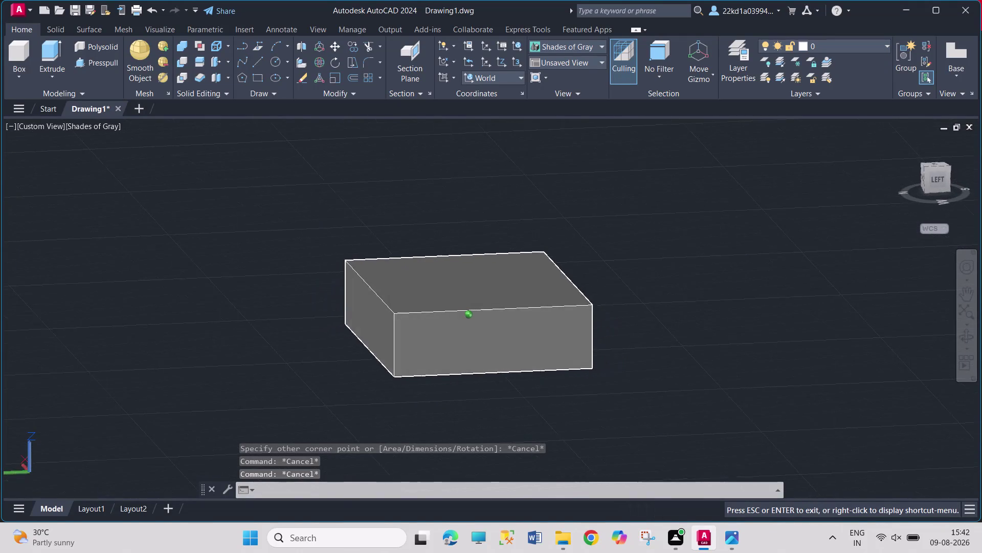
Draw a trial rectangle on the box top, then undo it.
scroll(up, 3)
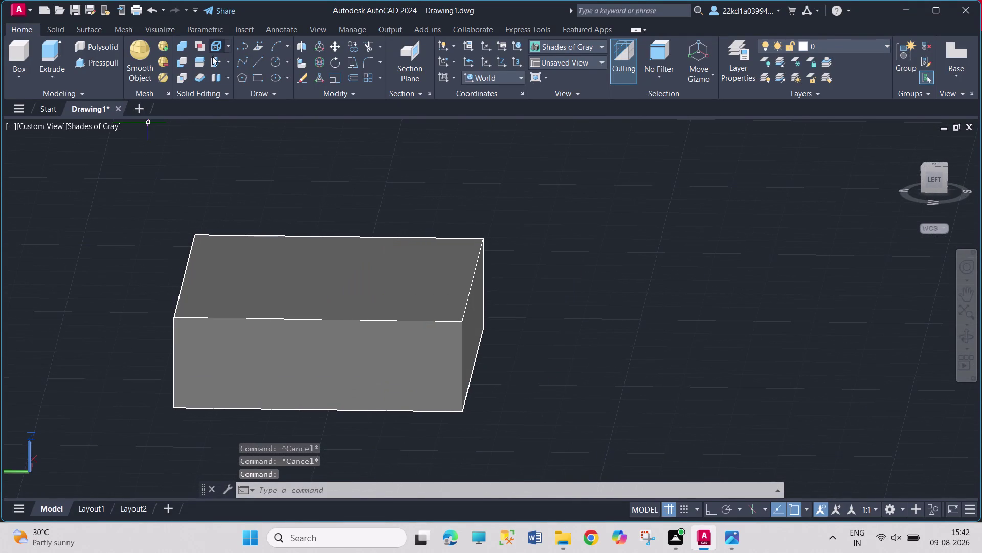
click(260, 80)
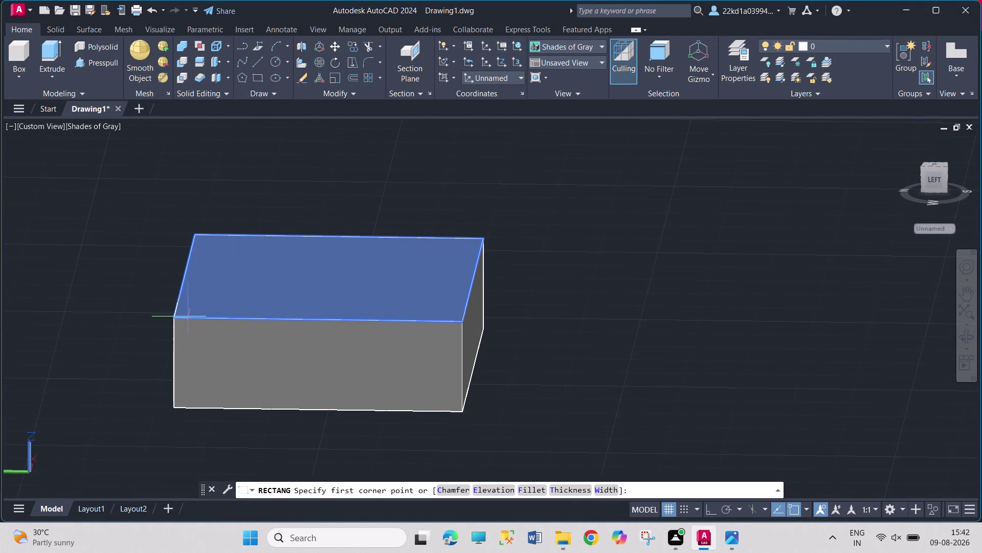
click(172, 317)
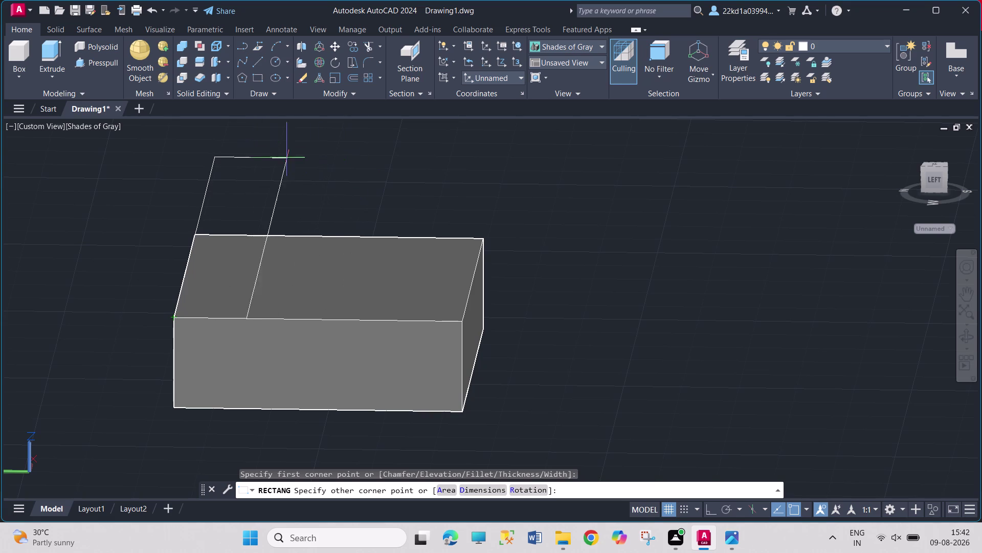
middle_click(337, 226)
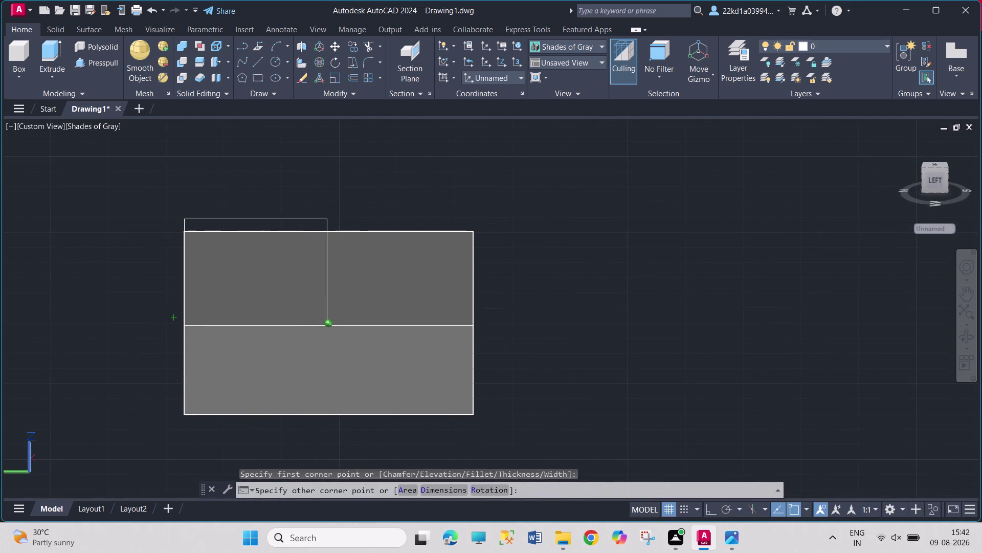
click(270, 147)
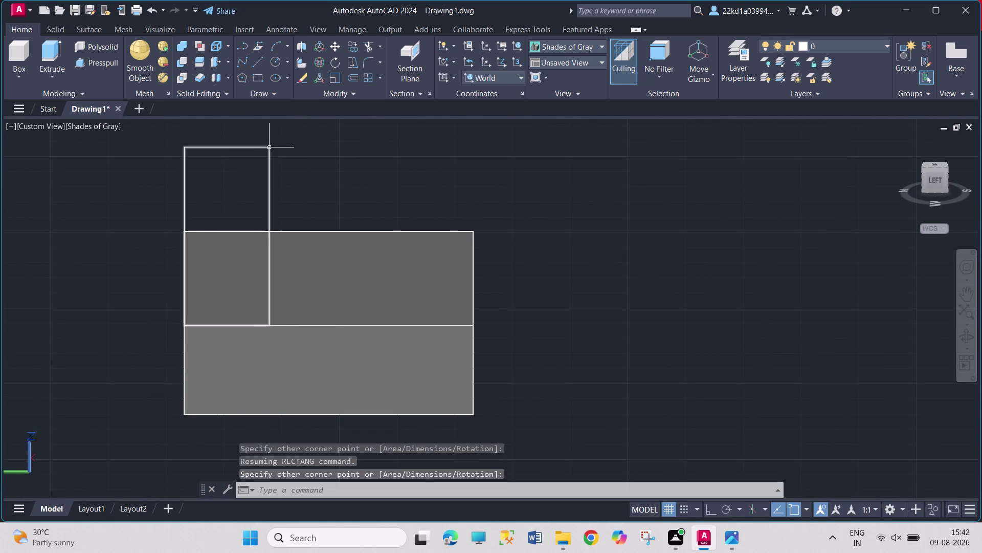
click(269, 163)
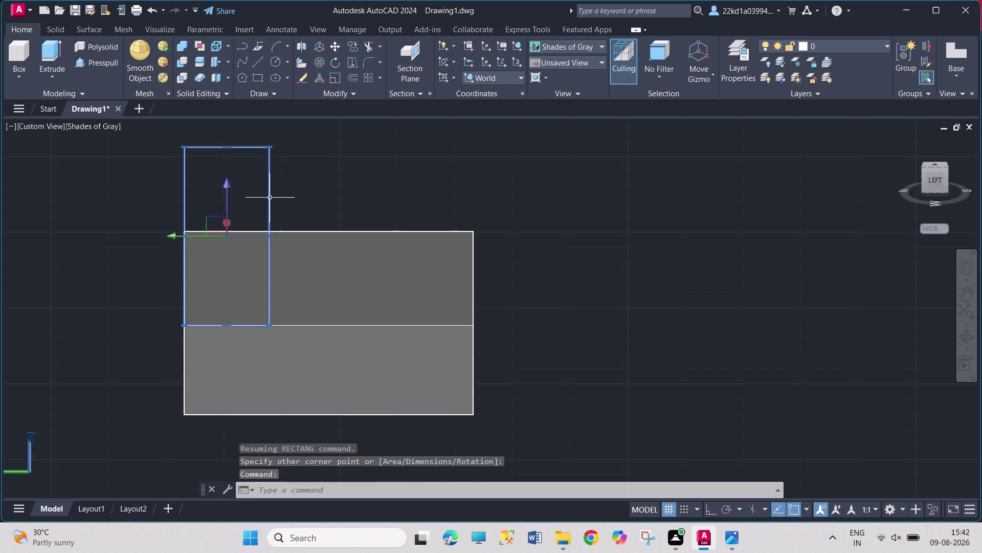
key(Escape)
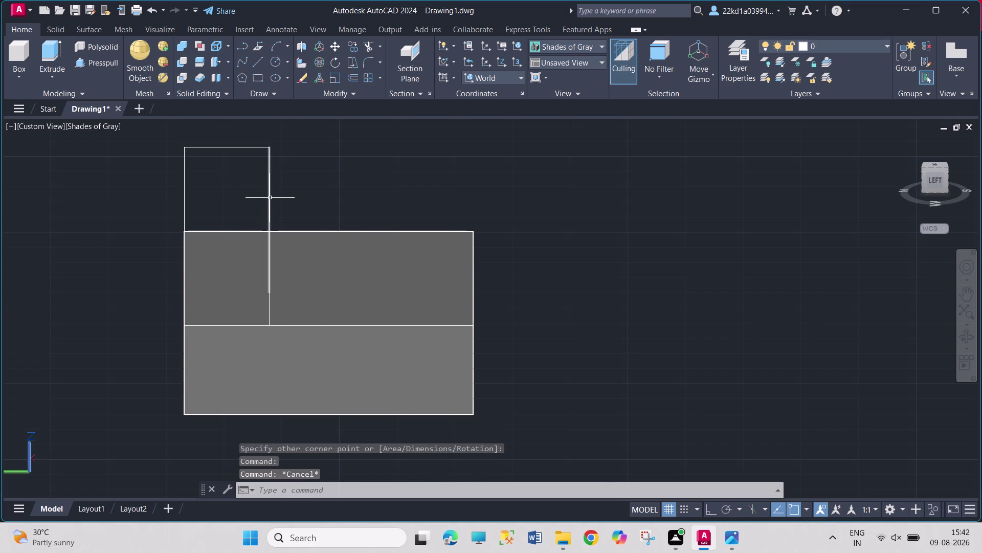
key(ctrl+z)
Orbit the box to show its front corner and check the Projection 7 reference.
middle_drag(145, 262, 149, 263)
middle_drag(213, 299, 278, 293)
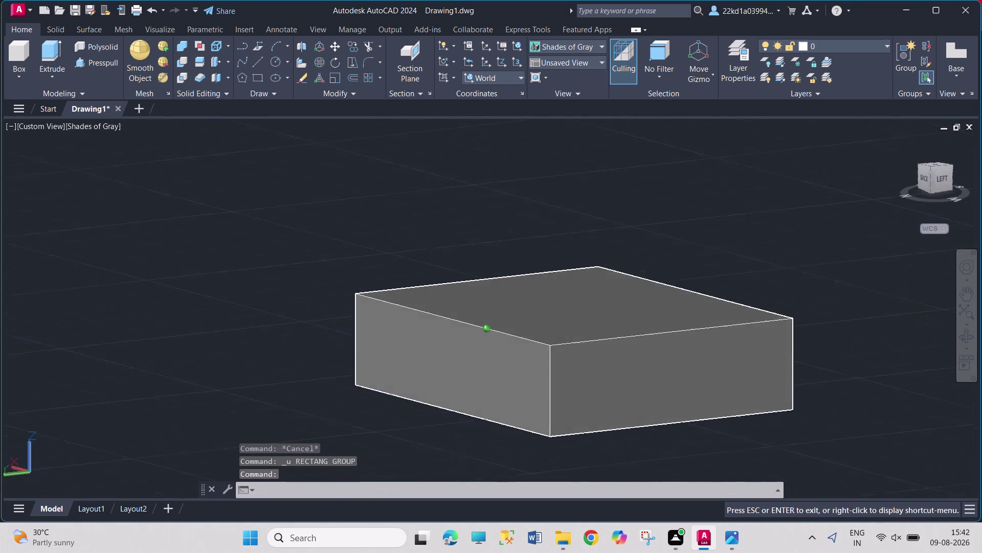
middle_drag(278, 294, 287, 291)
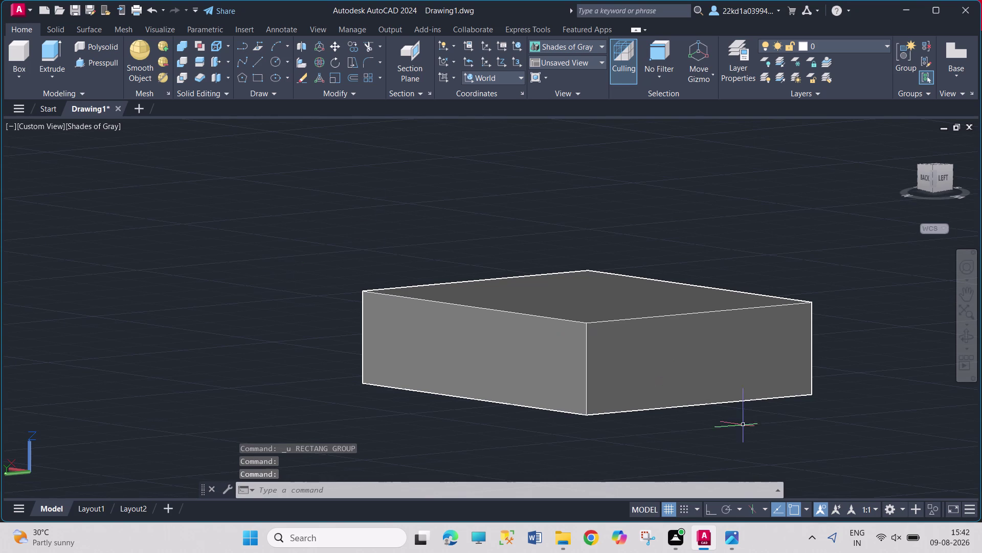
click(729, 530)
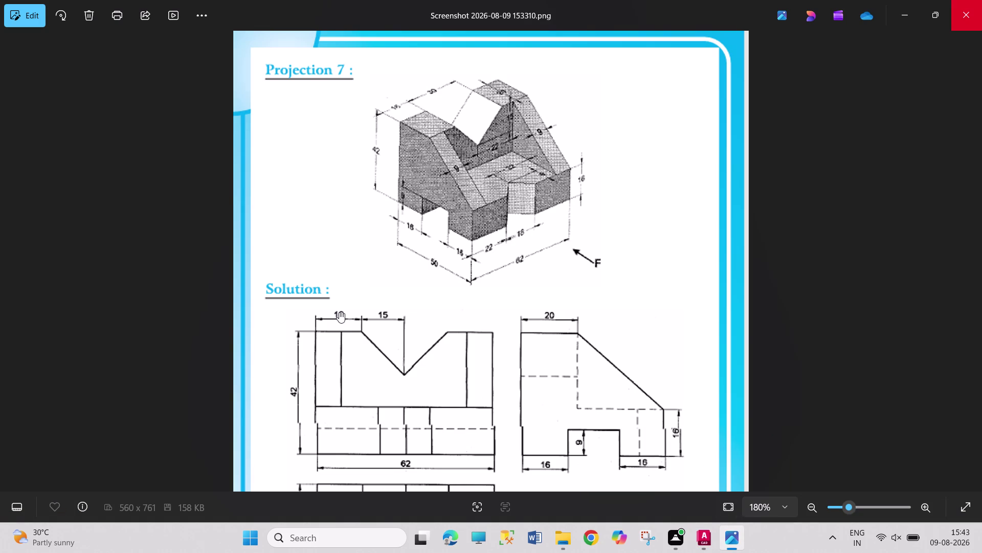
click(701, 543)
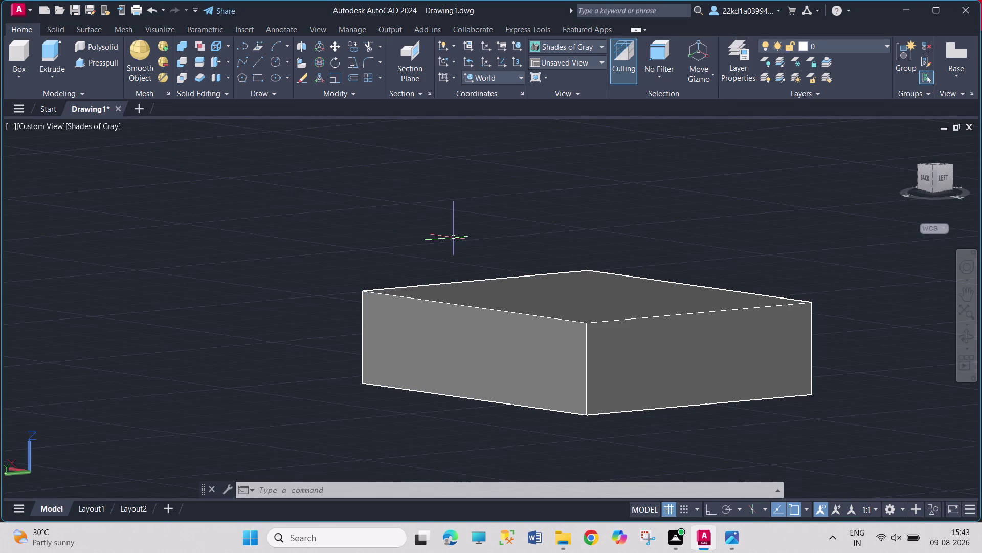
middle_drag(455, 239, 451, 255)
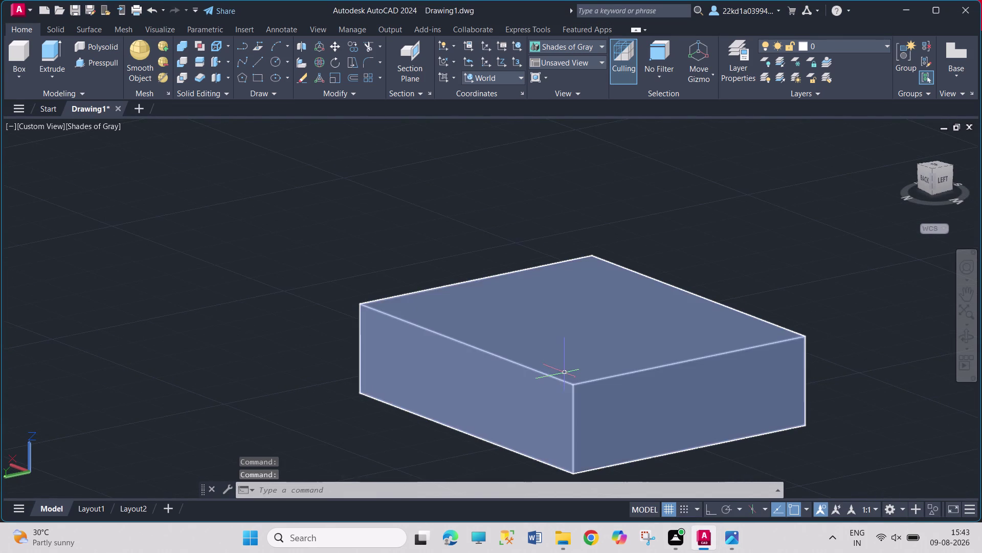
scroll(up, 3)
scroll(down, 3)
scroll(up, 3)
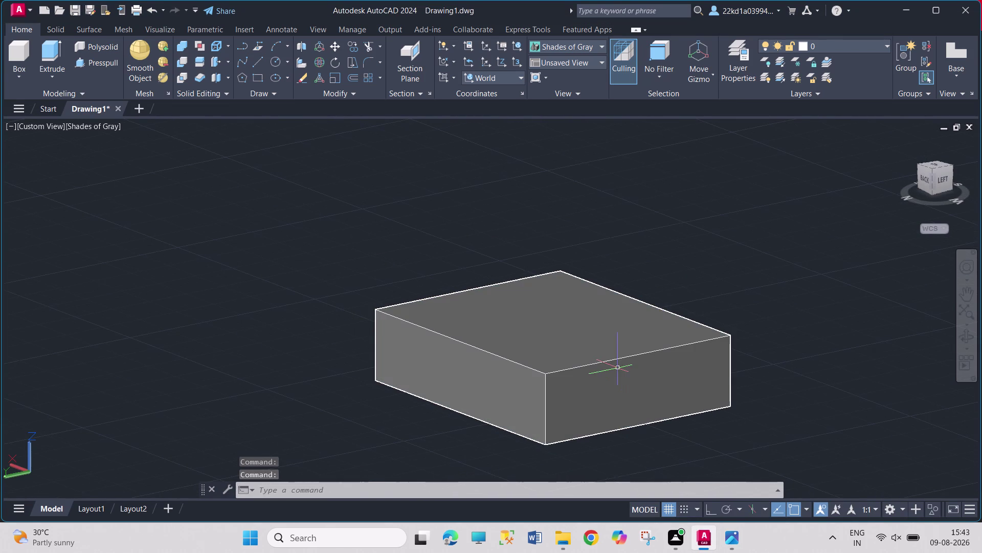
Start a line at the box's front corner with Ortho on, then cancel it.
click(256, 63)
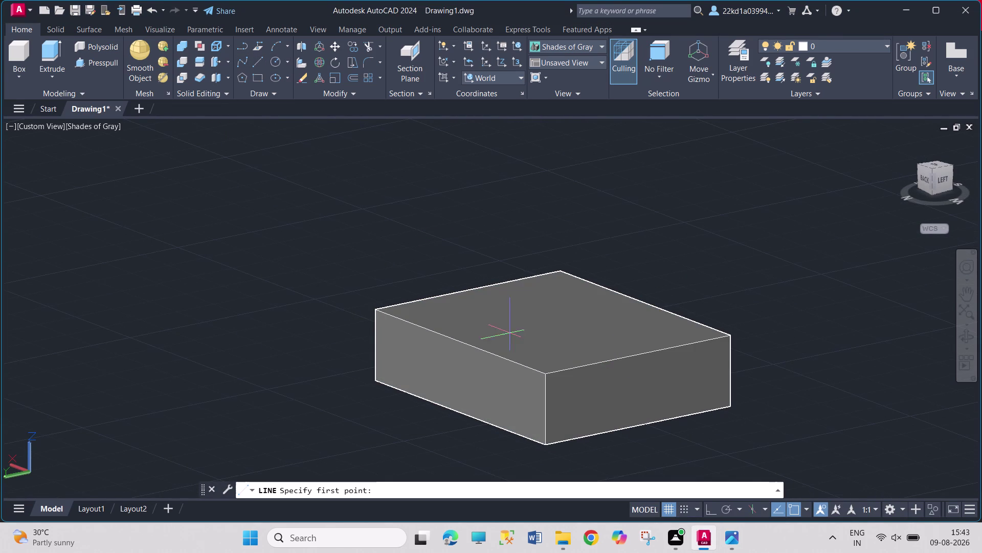
click(545, 377)
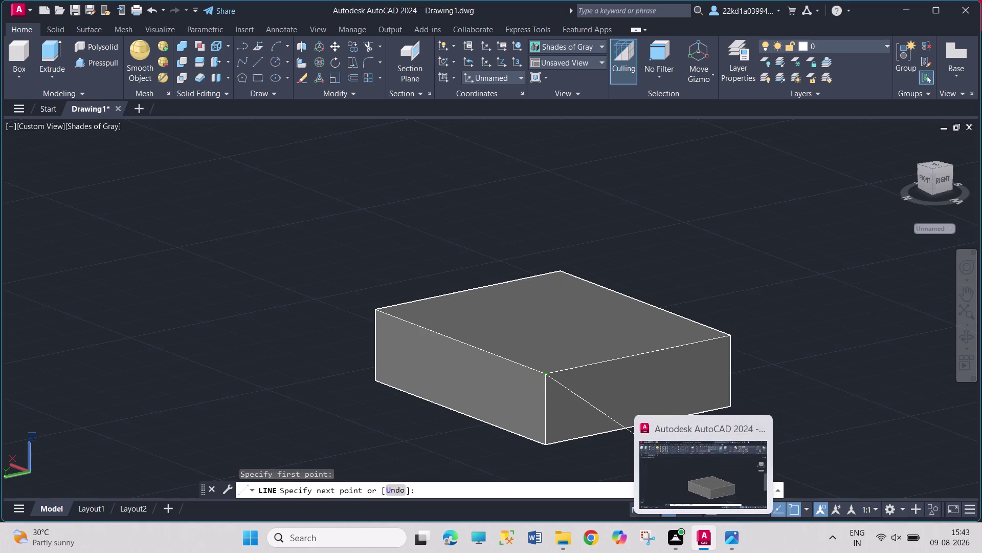
click(711, 510)
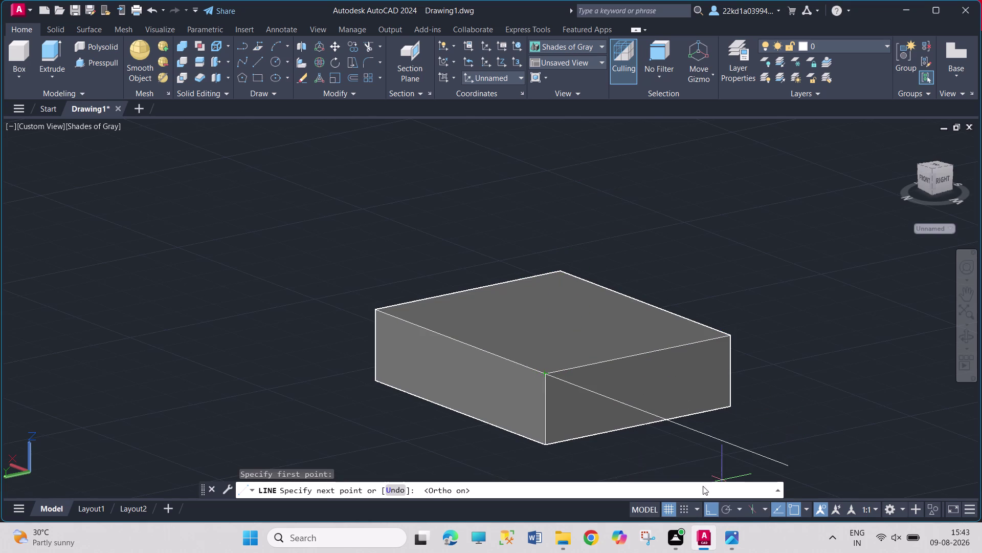
key(Escape)
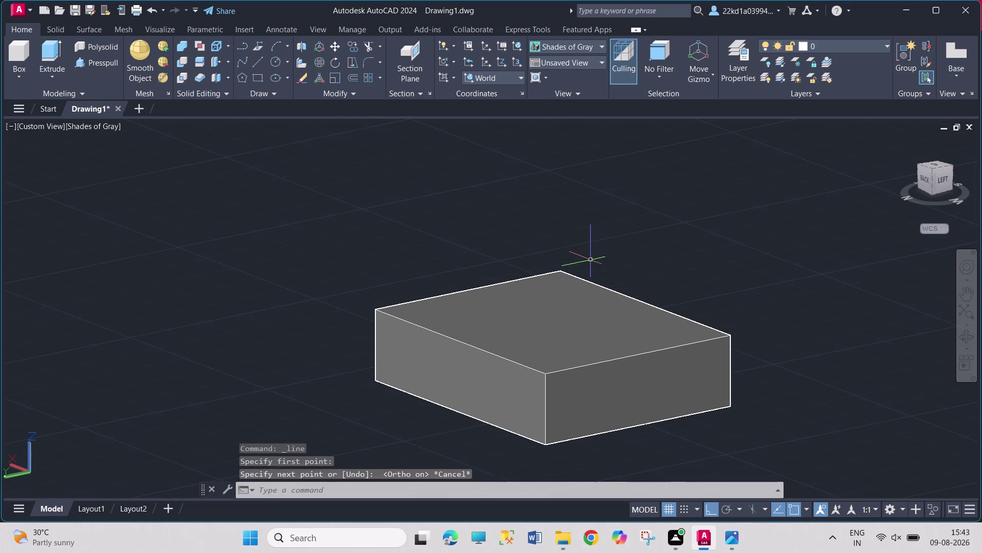
Draw the 42 up, 62 across, 42 down, 62 back outline from the front top corner.
click(251, 66)
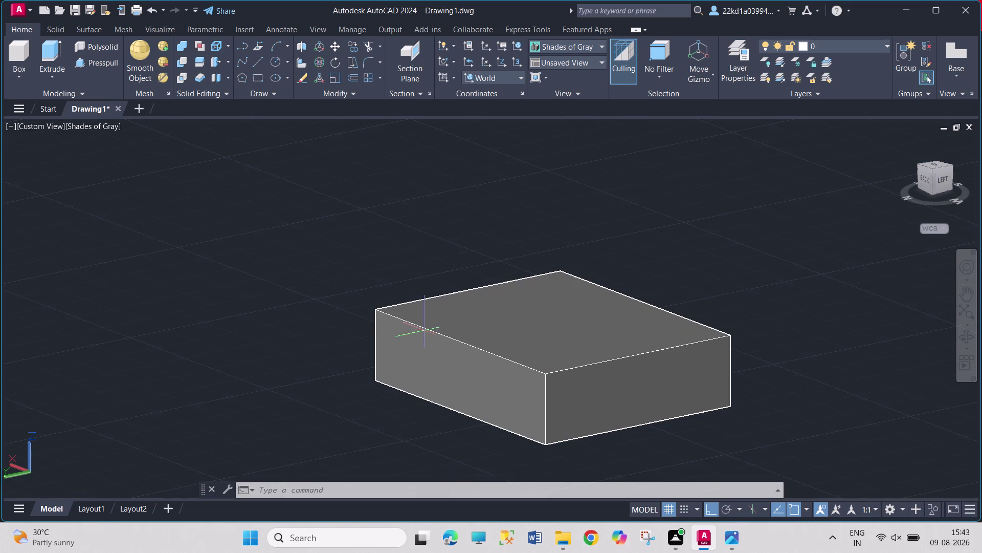
click(545, 443)
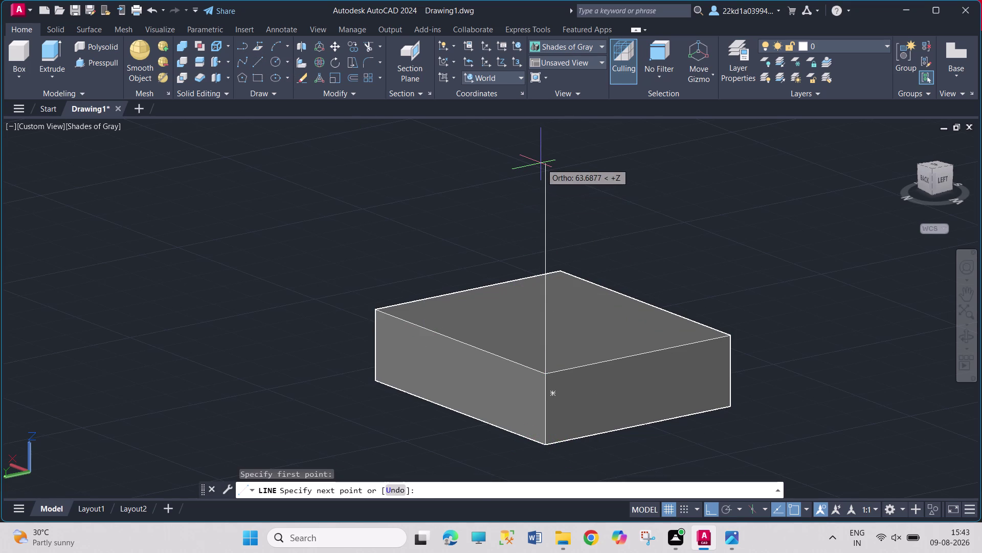
text(42)
key(Return)
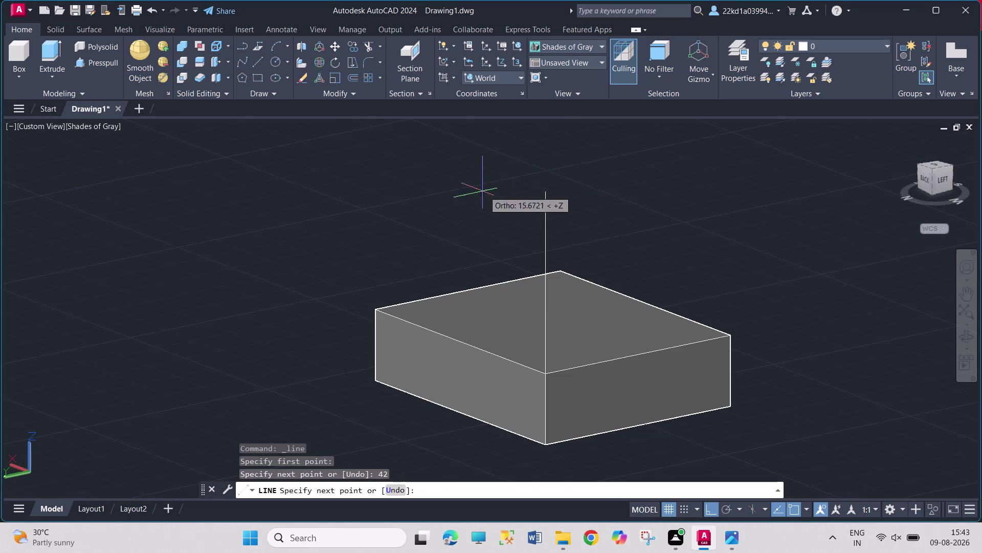
text(62)
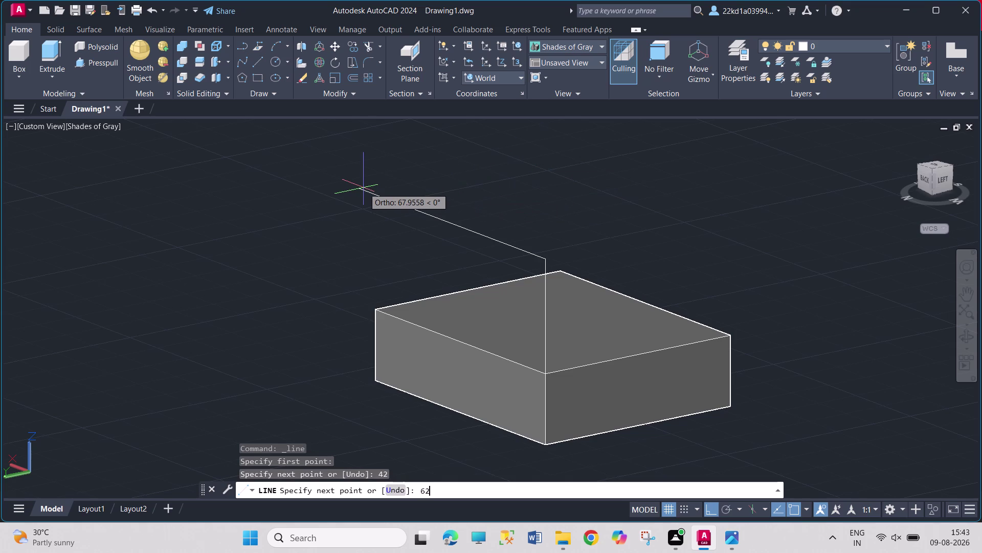
key(Return)
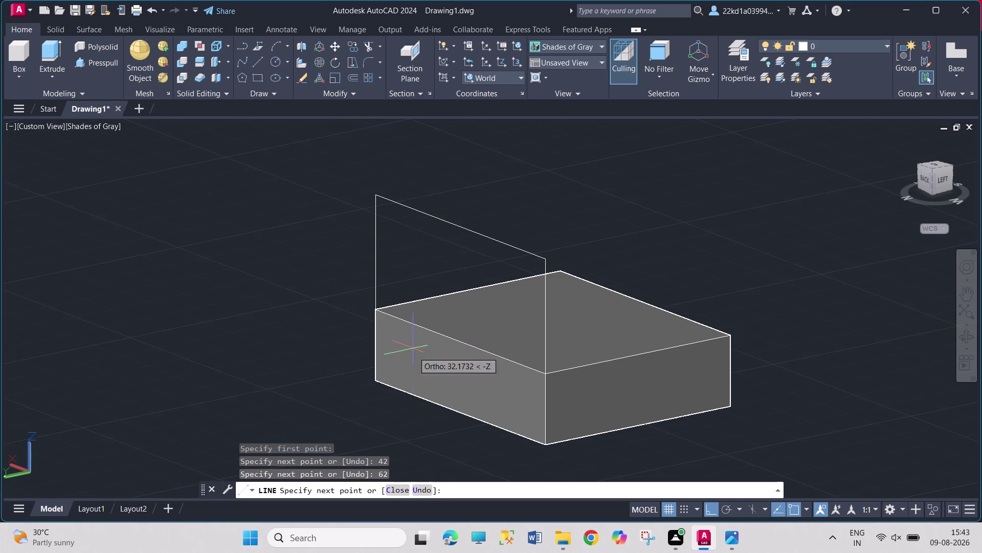
text(4)
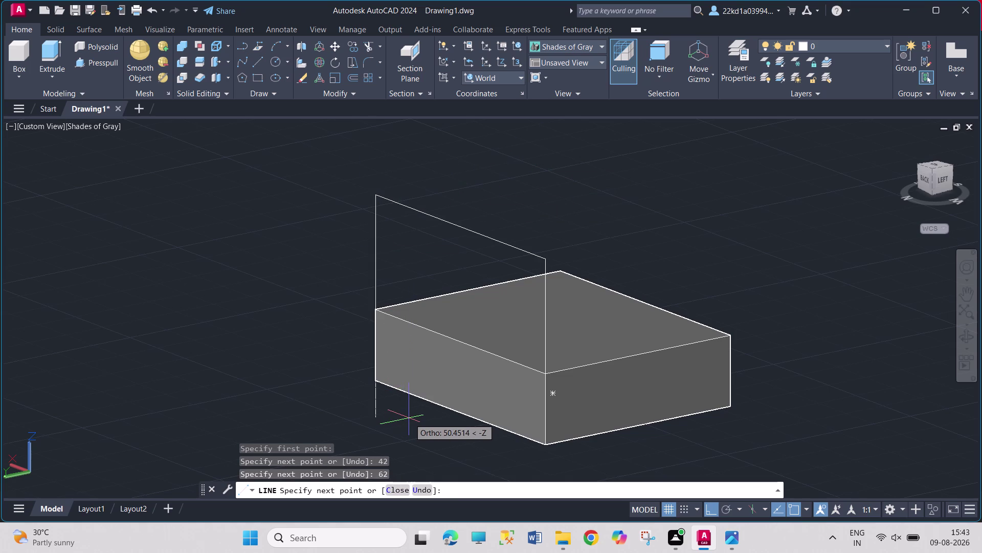
text(2)
key(Return)
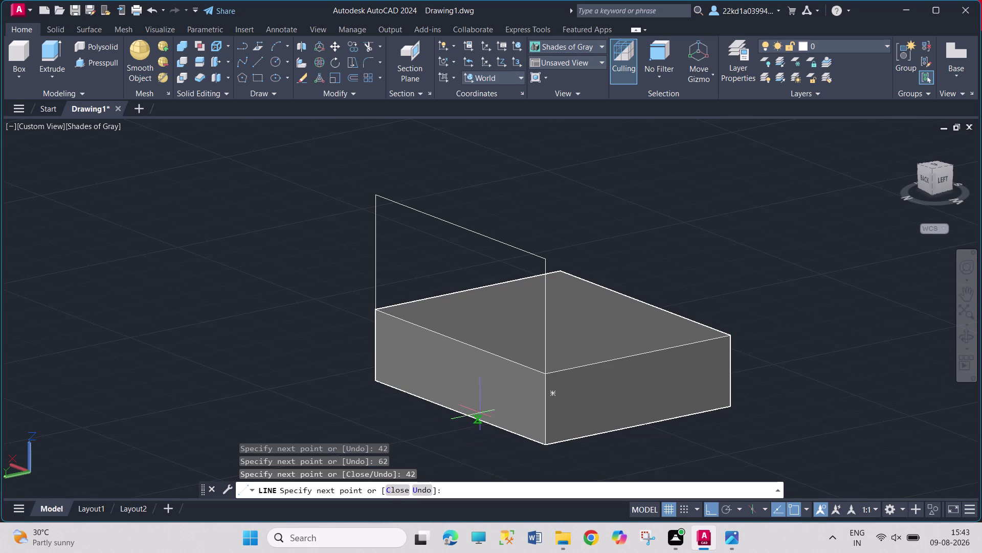
text(6)
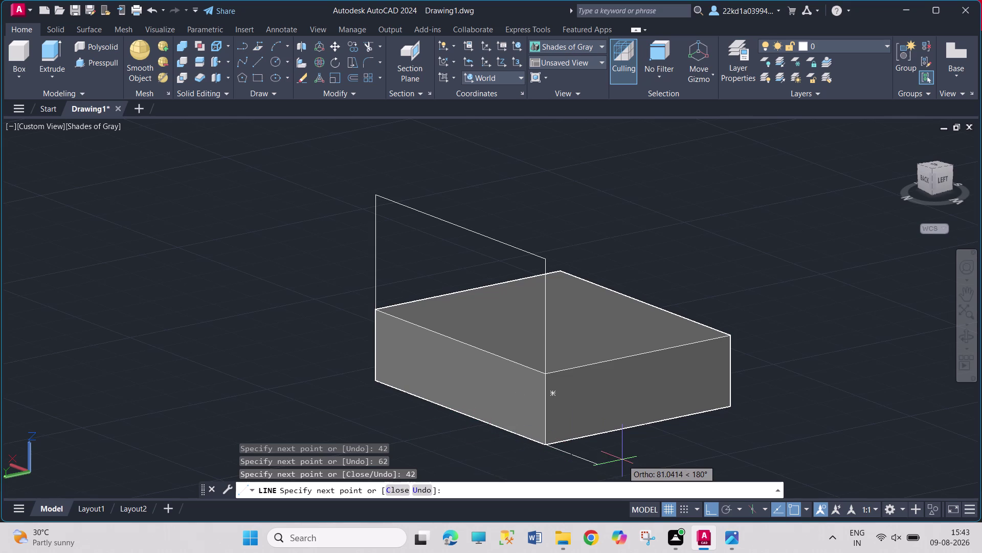
text(2)
key(Return)
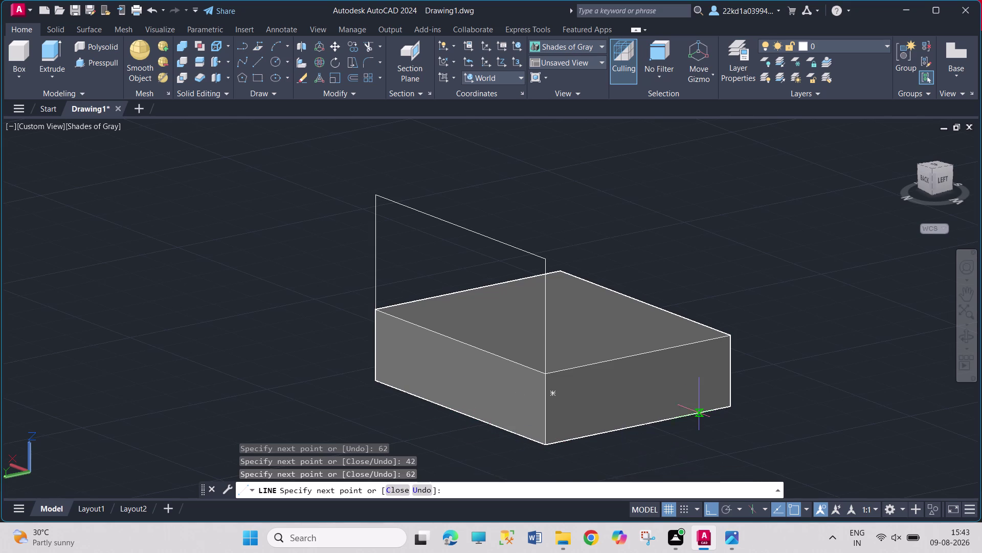
key(Escape)
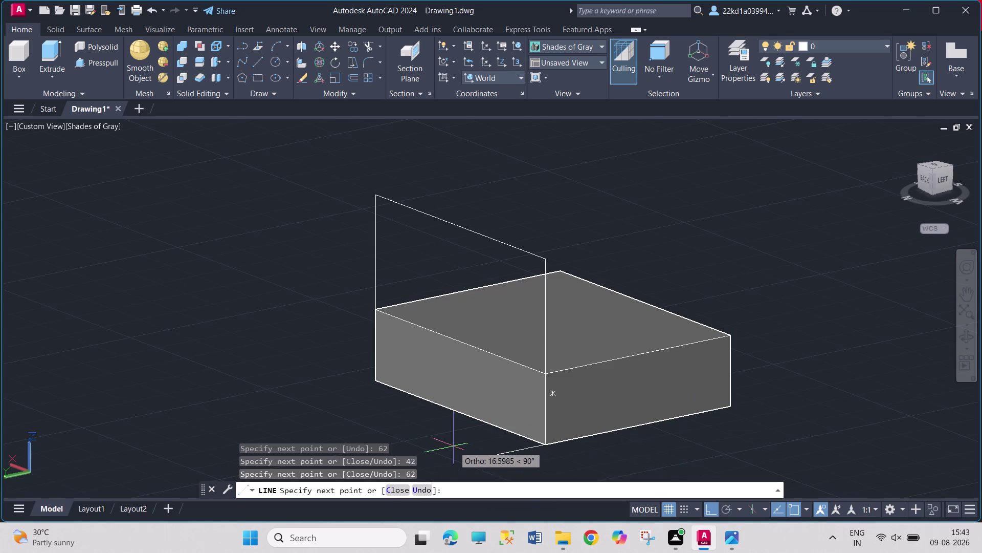
click(456, 223)
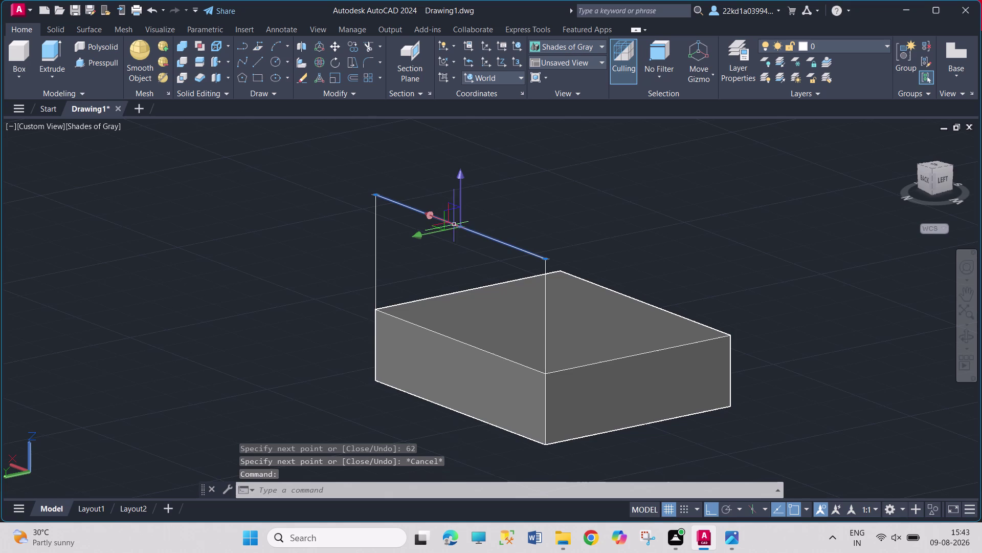
Select the top, side and bottom outline lines, using selection cycling for the bottom line.
click(373, 250)
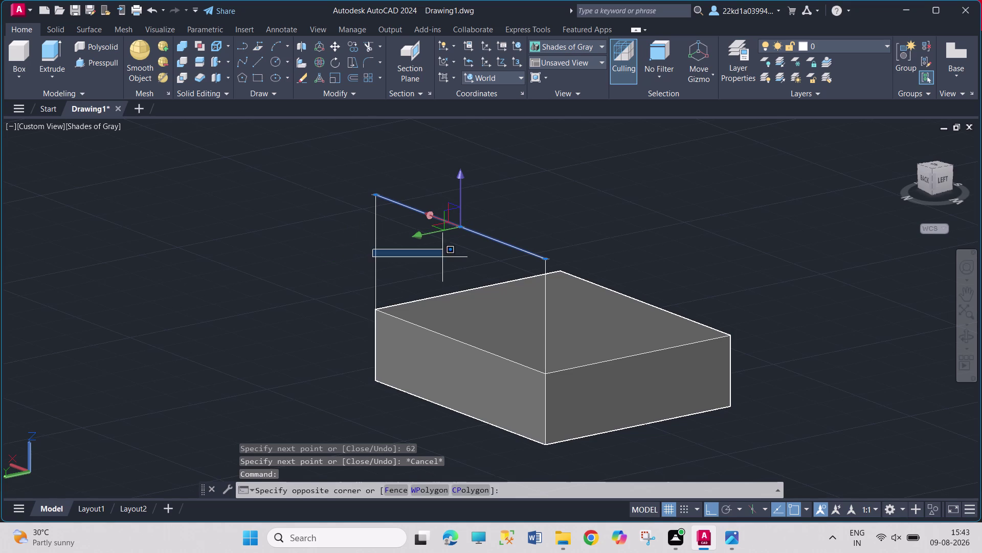
click(363, 255)
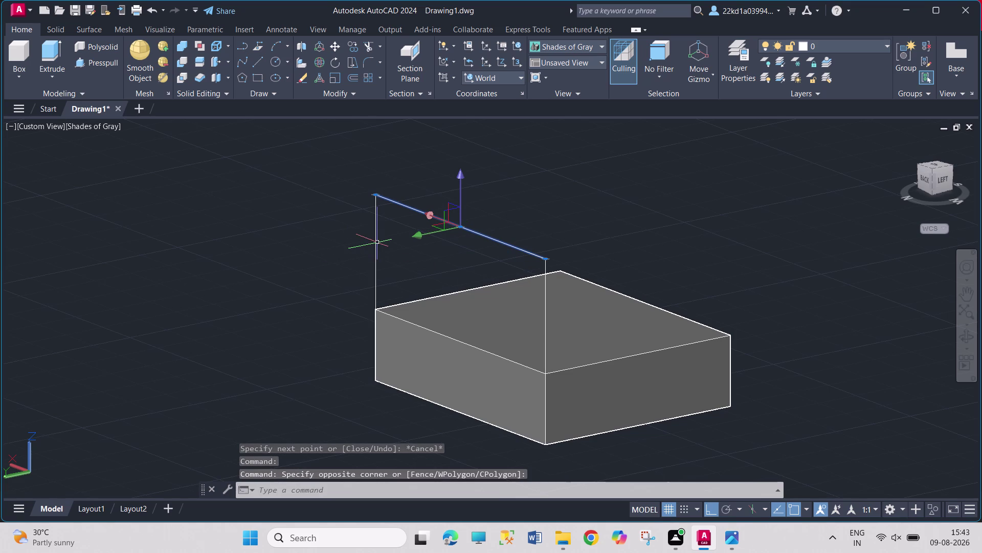
click(375, 243)
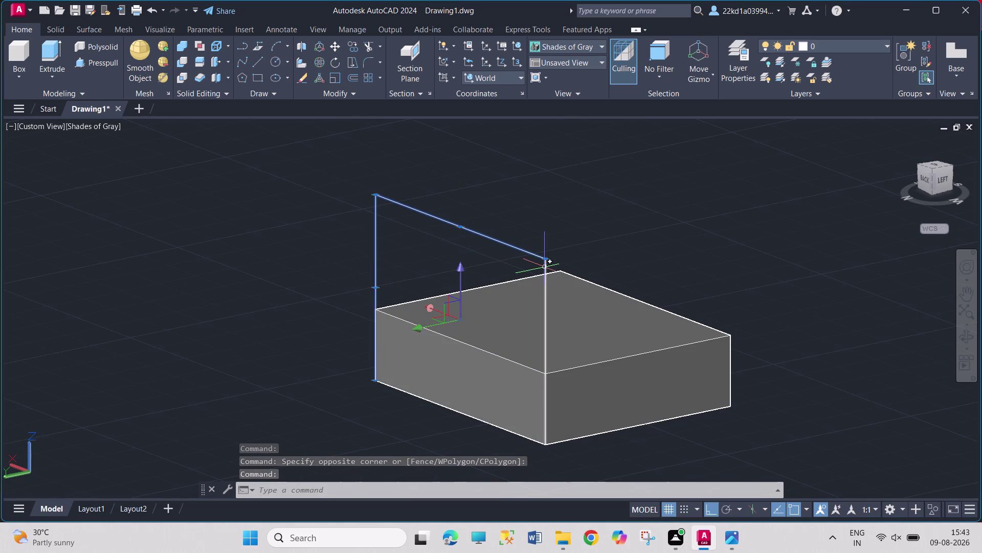
click(546, 267)
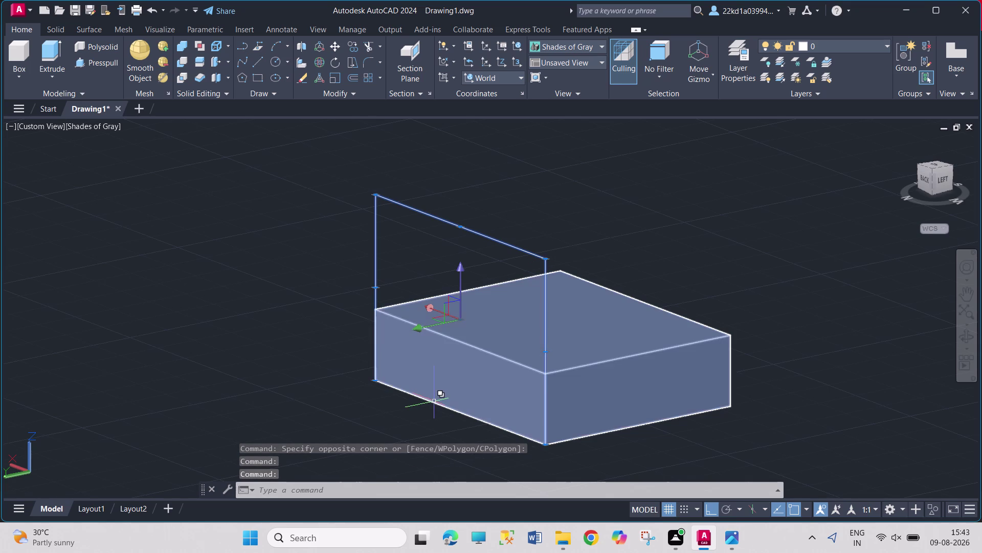
click(434, 408)
click(438, 407)
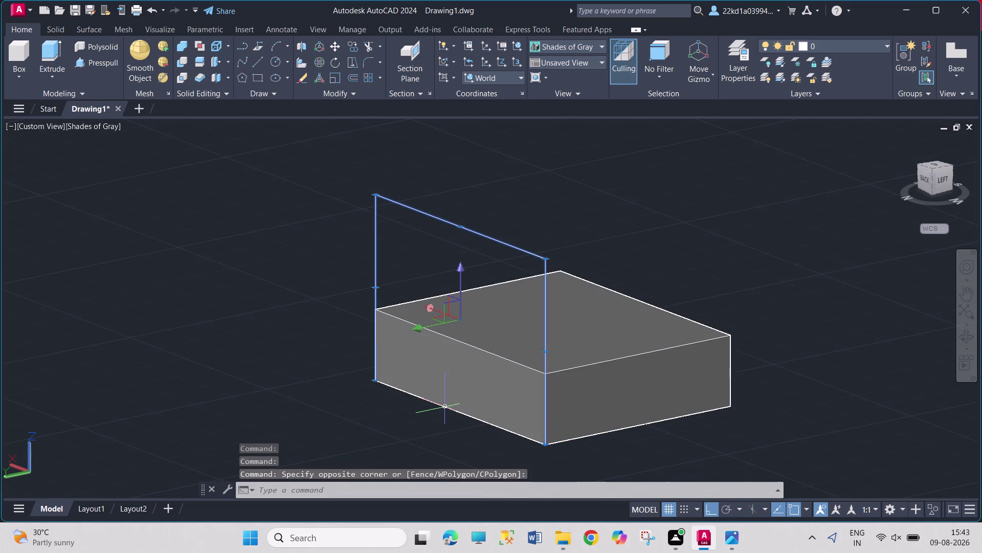
click(445, 407)
click(512, 481)
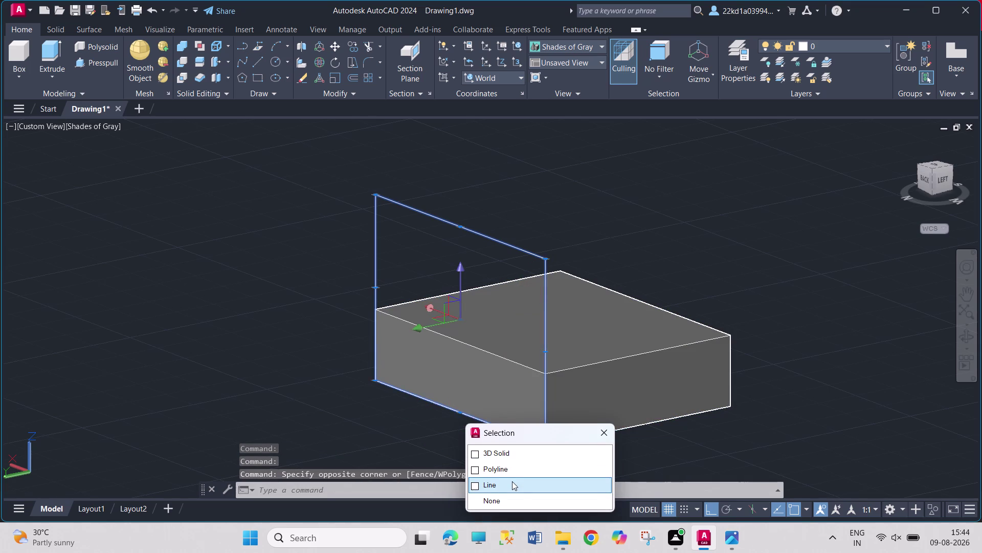
click(516, 483)
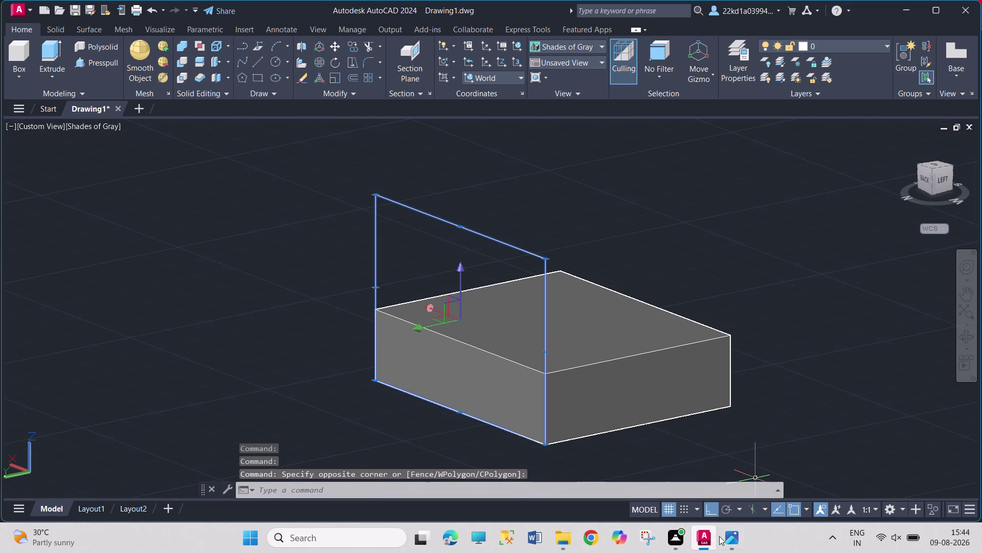
click(733, 535)
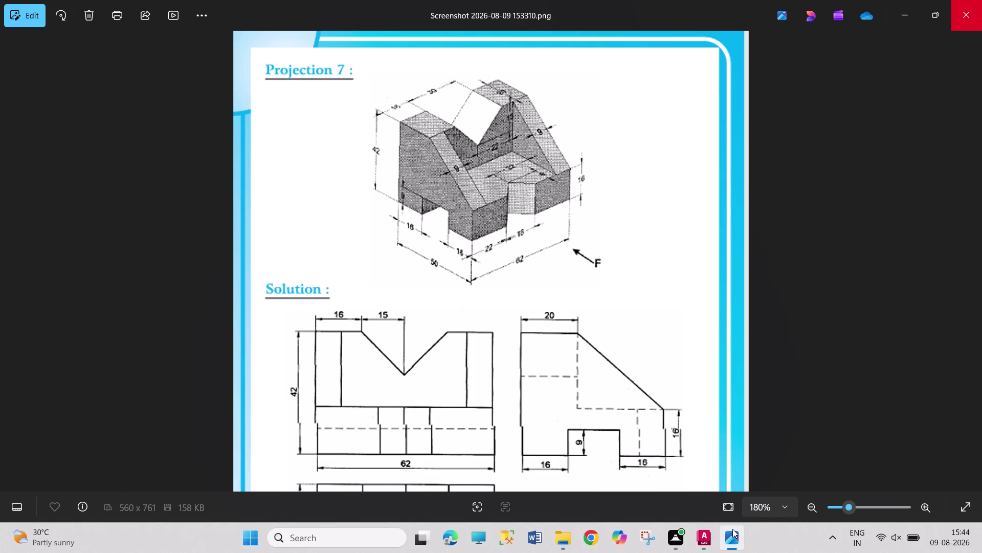
Pan the Projection 7 reference up and down, then return to AutoCAD.
drag(523, 356, 527, 340)
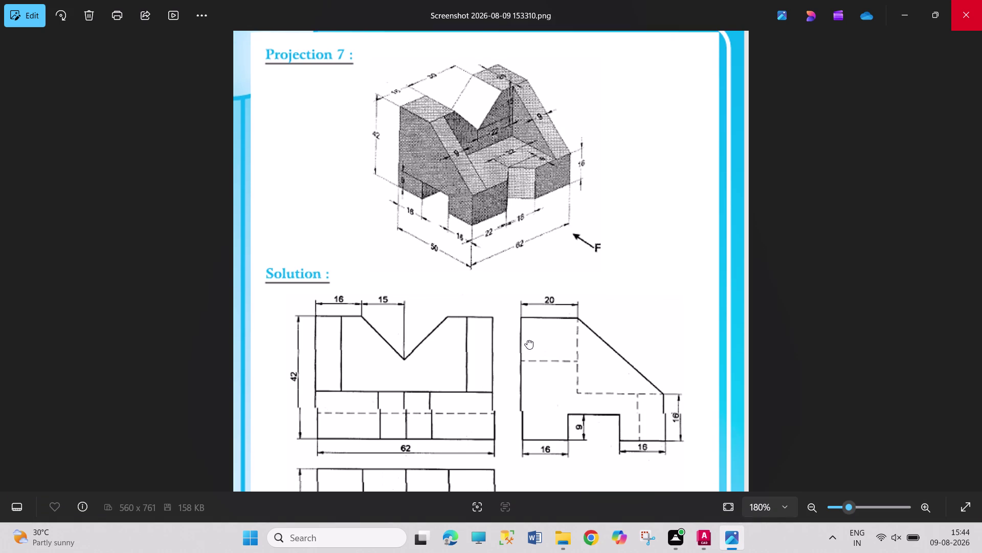
drag(527, 340, 529, 362)
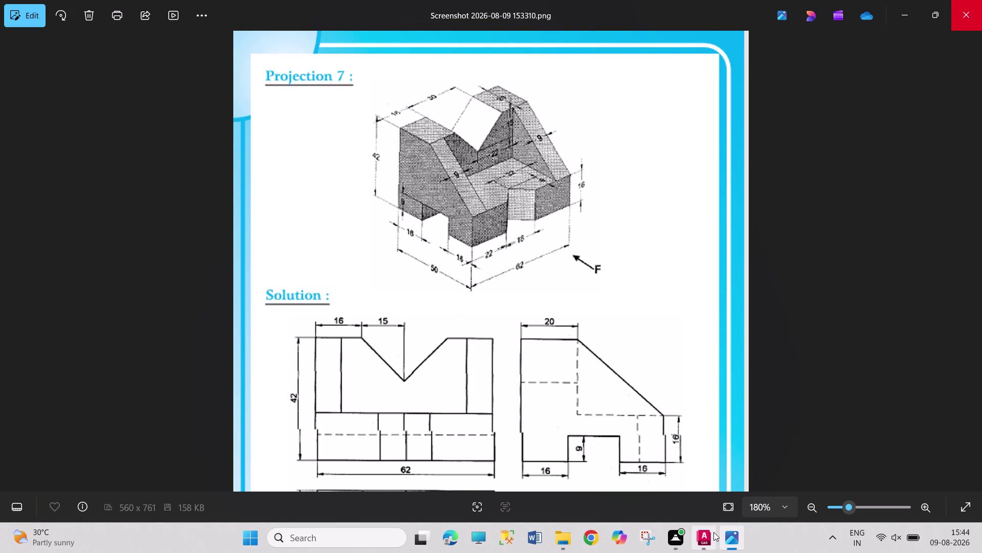
click(712, 530)
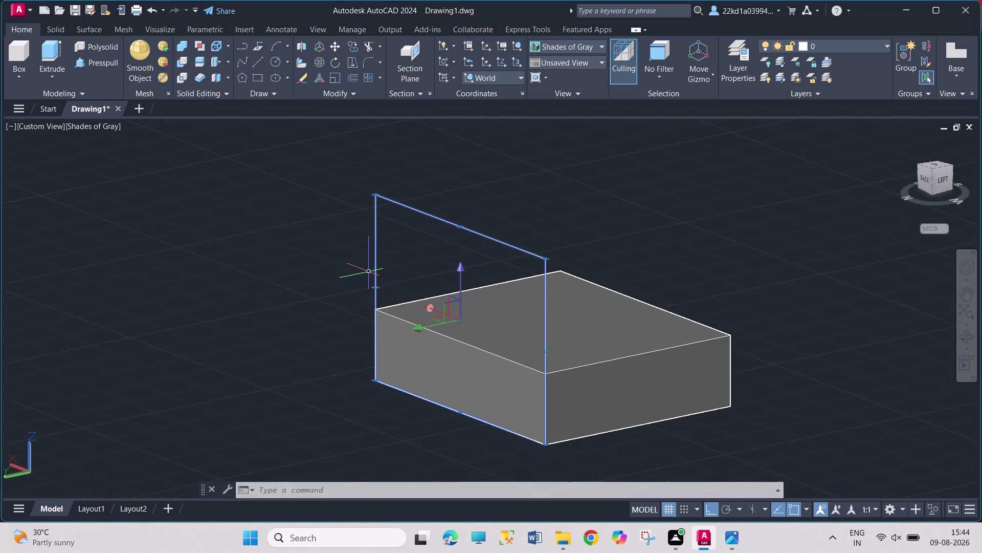
Join the selected outline lines with JOIN, then start Presspull.
text(JOI)
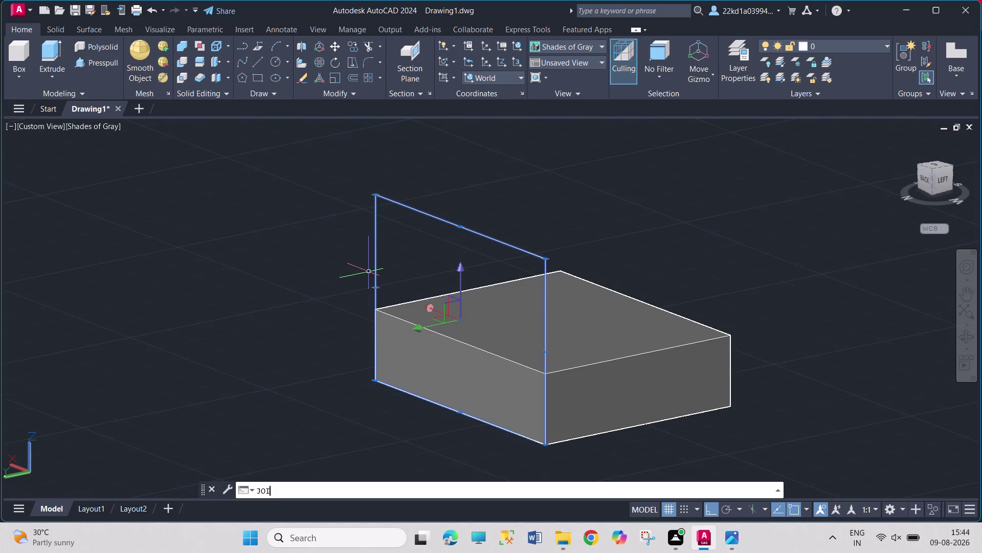
key(n)
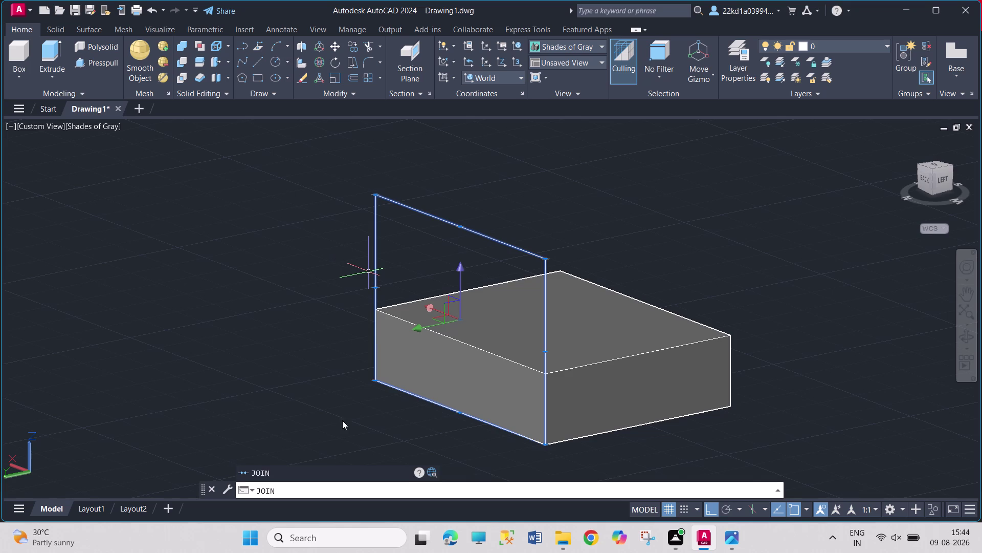
click(319, 473)
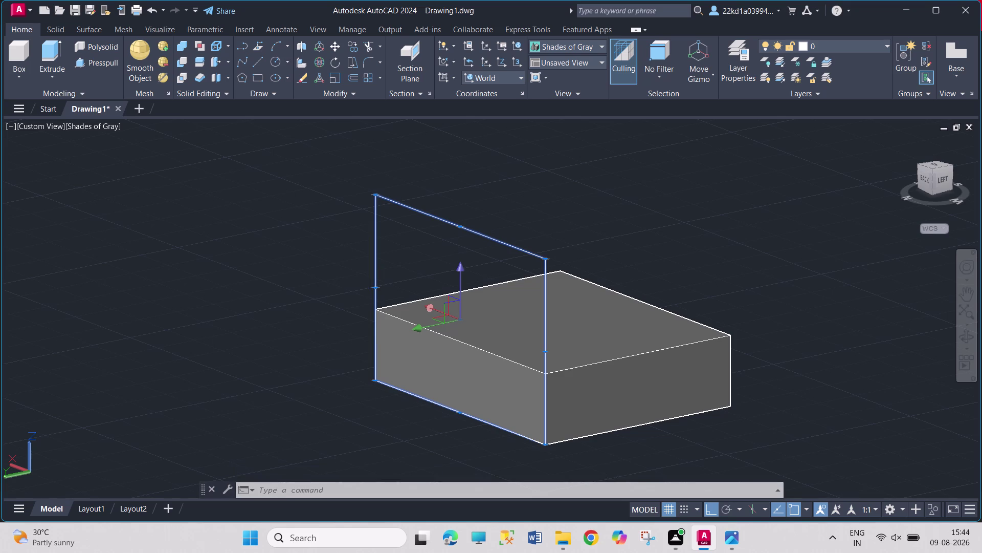
click(98, 63)
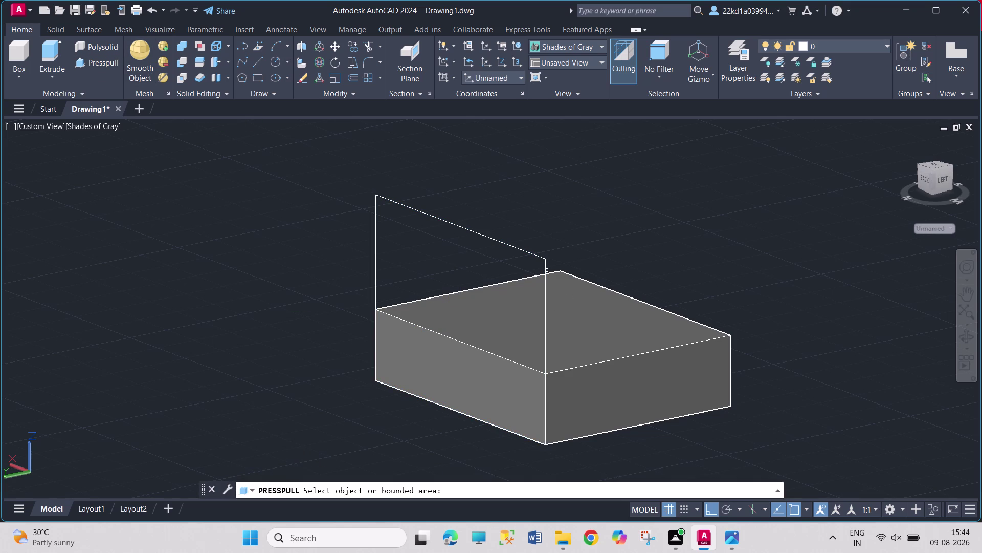
Press-pull the outline 20 units, then orbit to the other side and restart Presspull.
drag(544, 270, 549, 271)
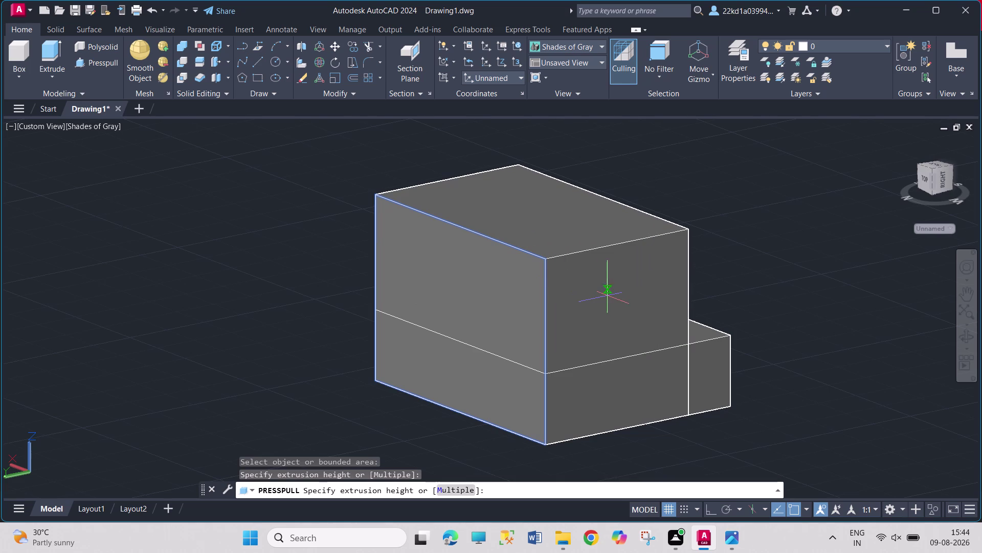
text(20)
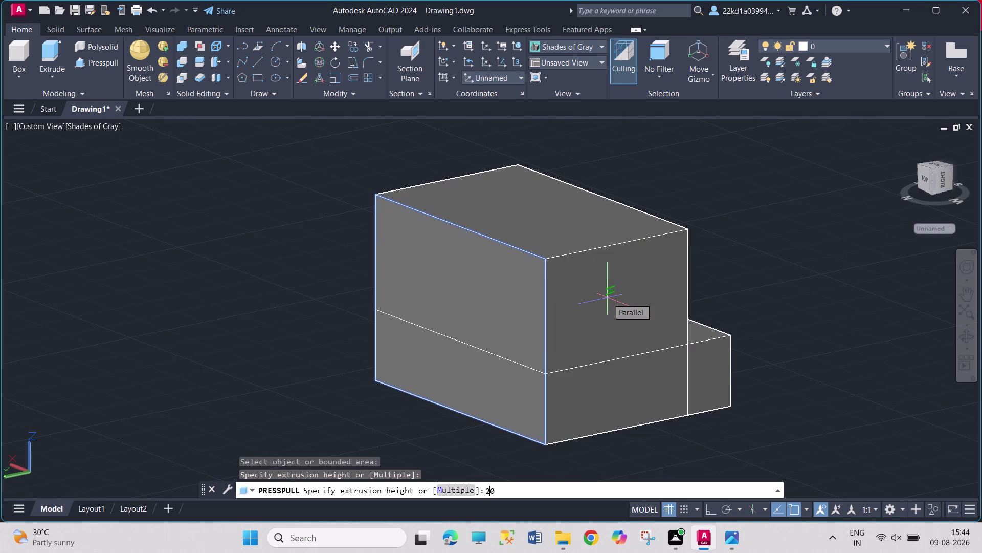
key(Return)
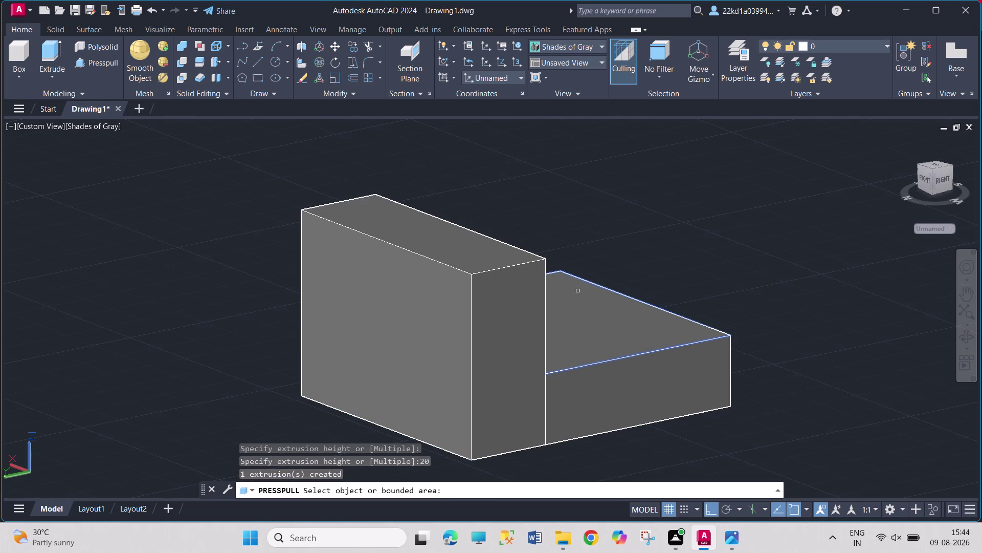
key(ctrl+z)
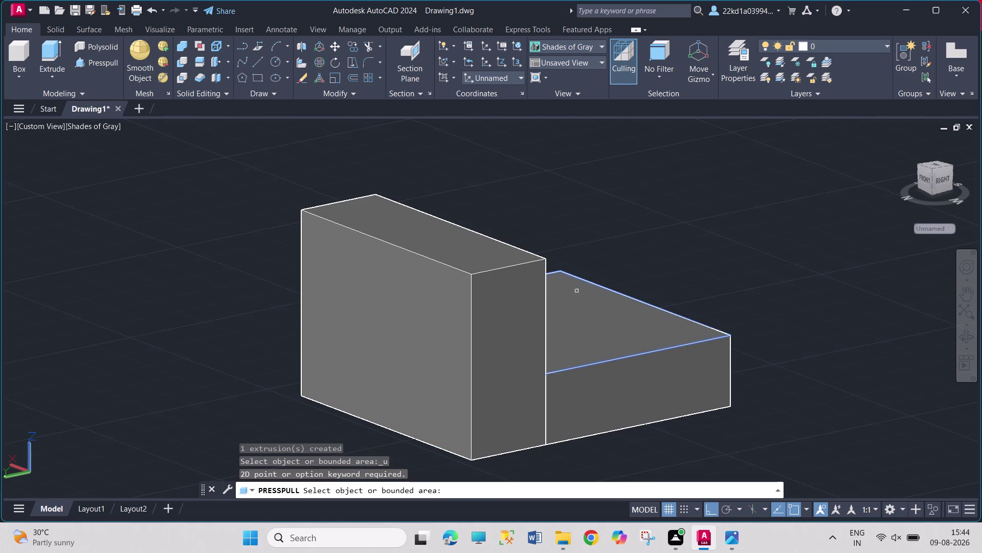
key(Escape)
key(Escape)
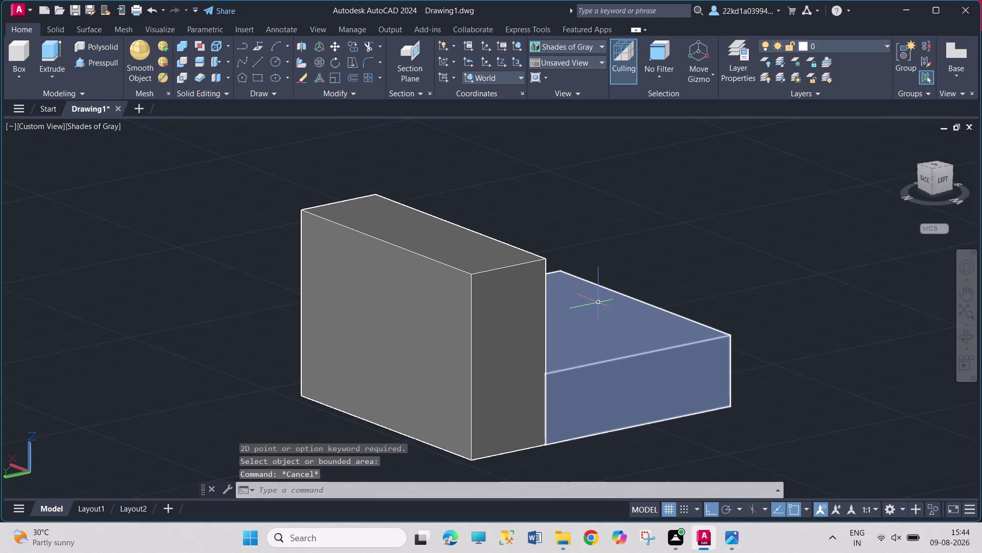
middle_drag(759, 286, 677, 289)
click(111, 64)
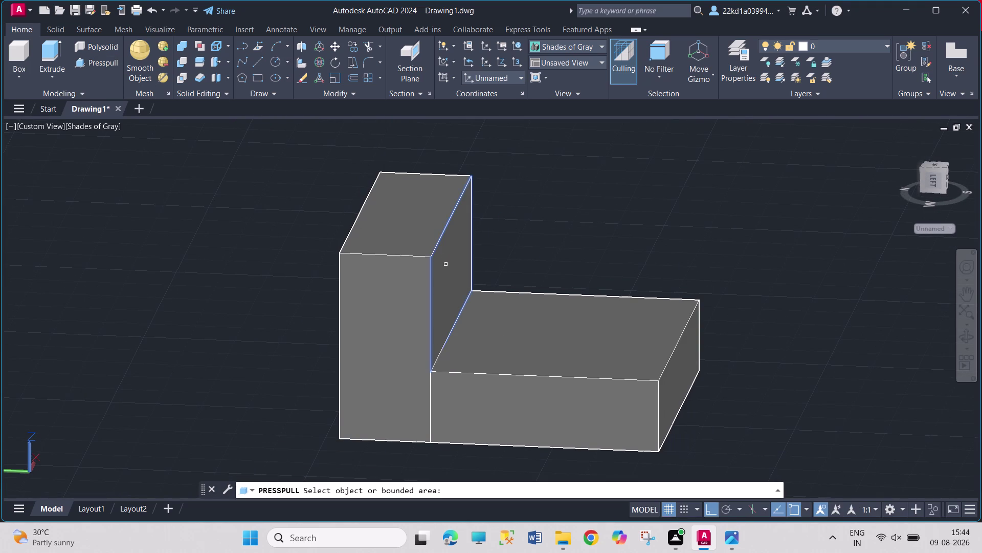
Push the slab's side face back 20 and pull a box-top region up 20.
click(443, 302)
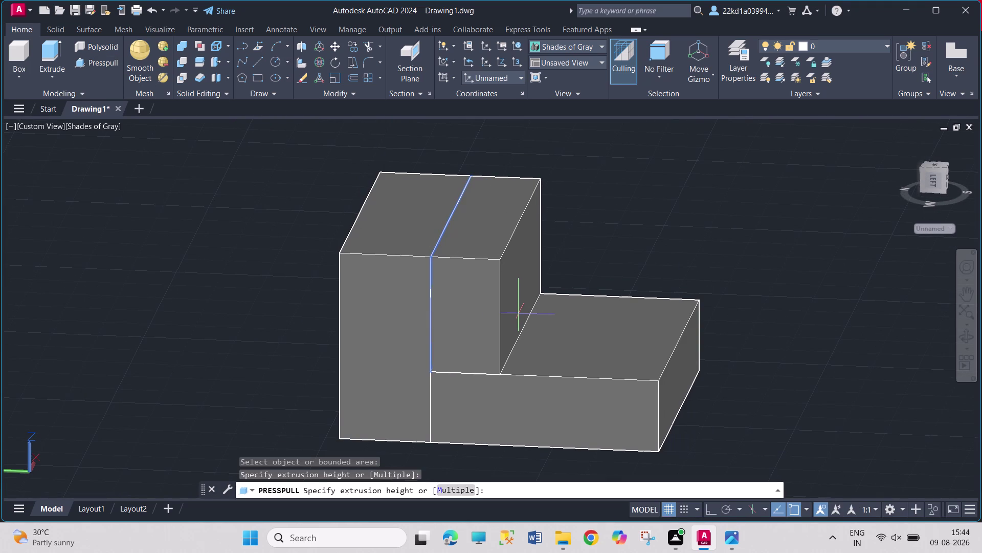
text(-20)
key(Return)
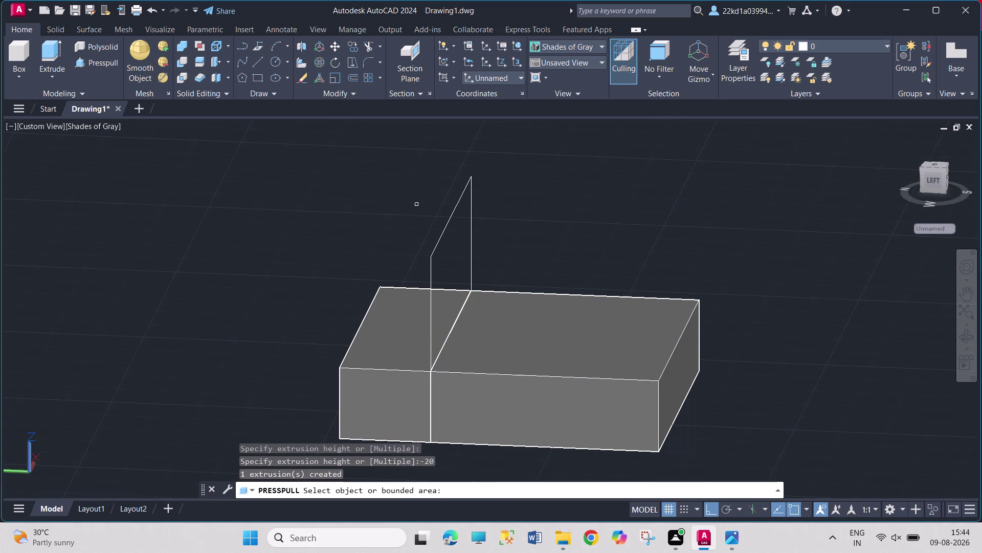
click(432, 265)
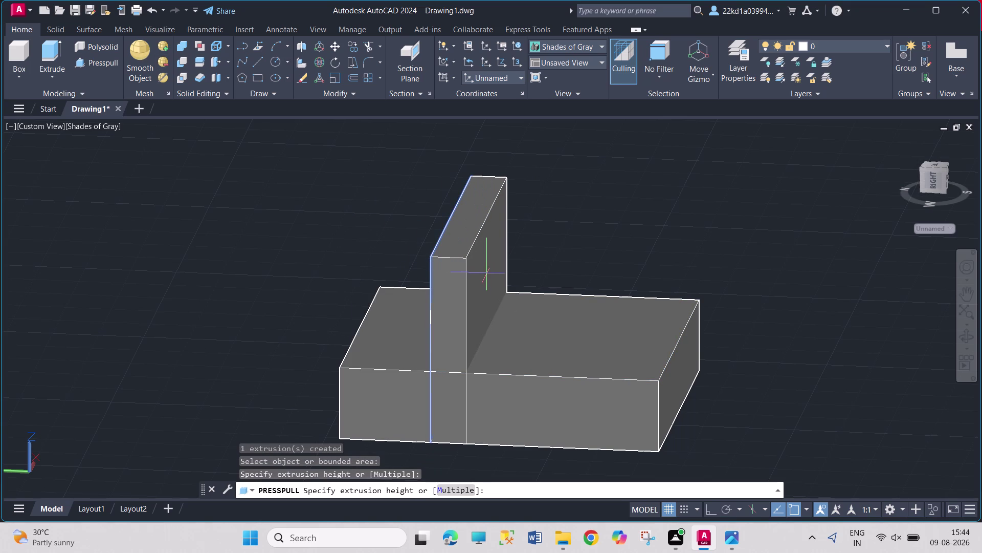
text(20)
key(Return)
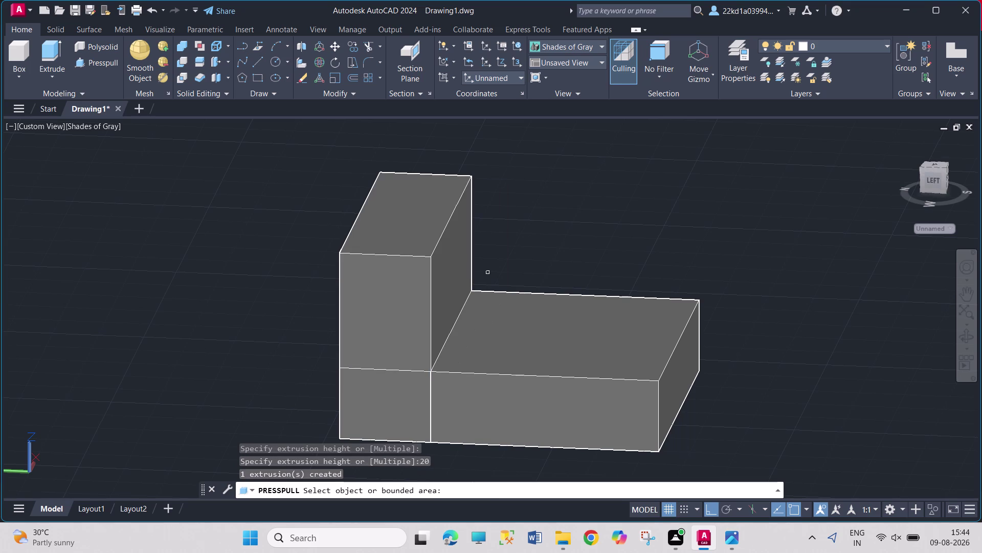
Push two more top regions, including the middle strip, down by 20.
drag(438, 266, 445, 267)
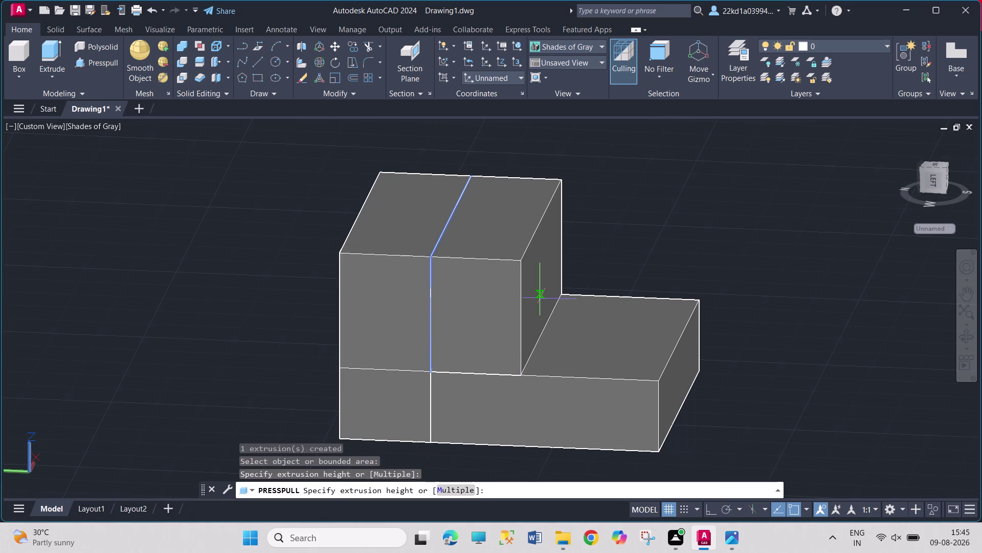
text(-20)
key(Return)
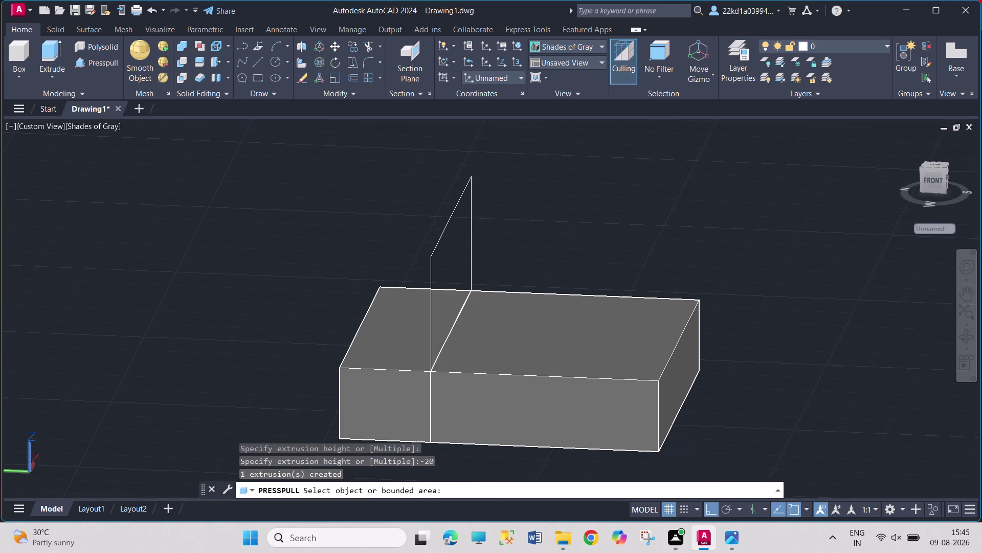
click(447, 224)
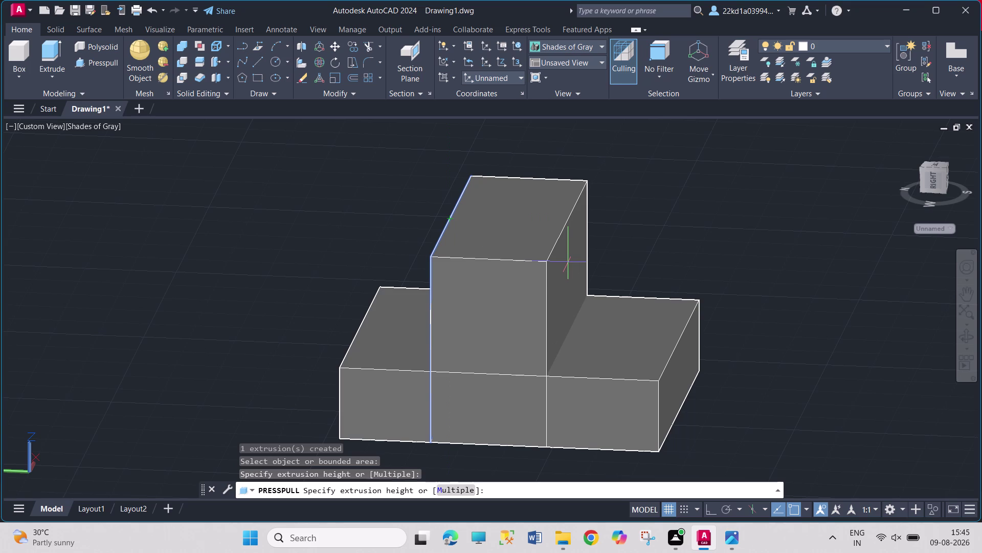
text(-20)
key(Return)
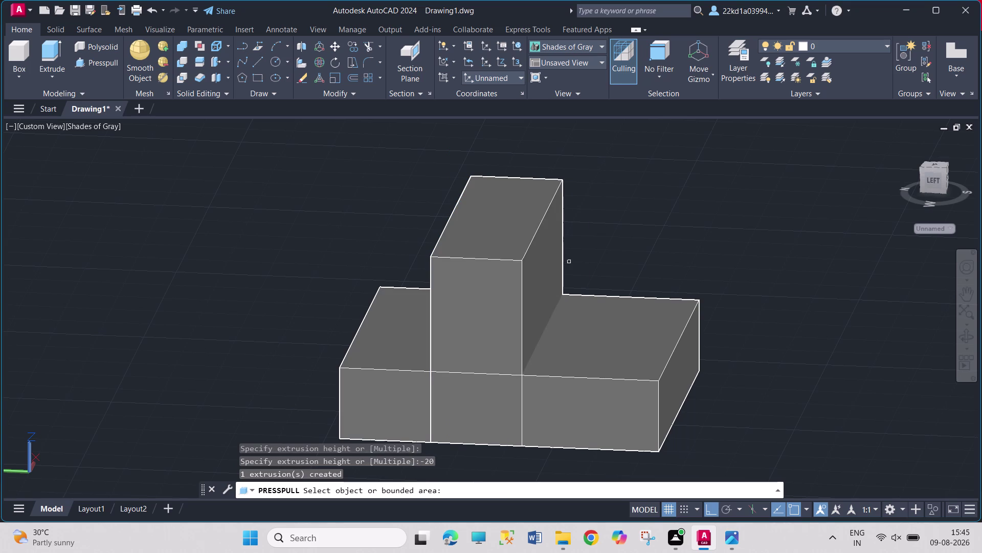
click(729, 529)
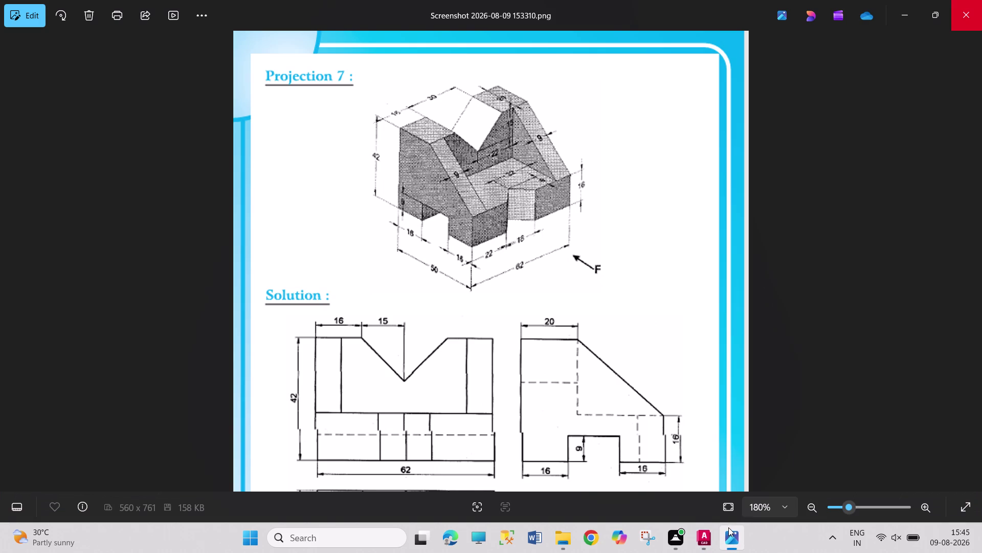
click(708, 532)
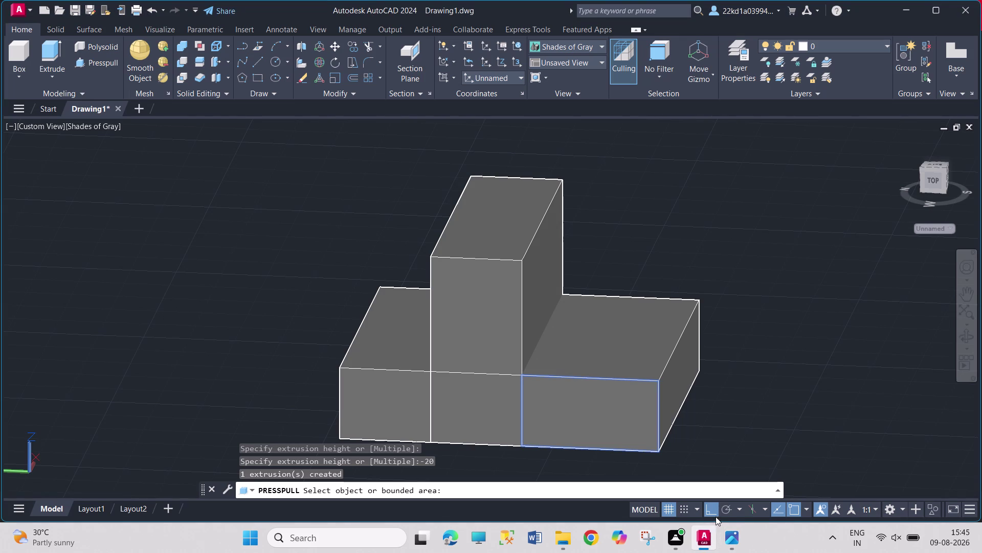
click(731, 529)
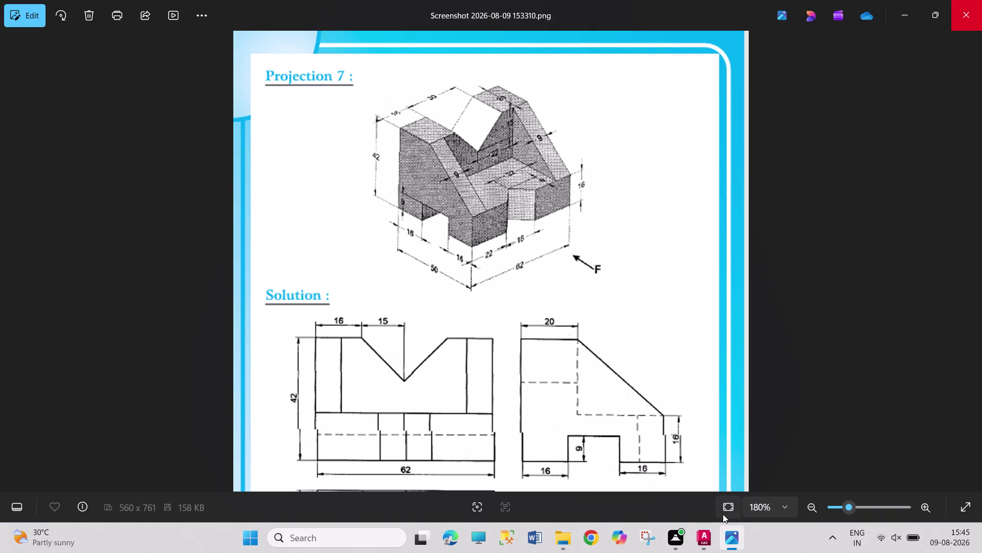
click(708, 539)
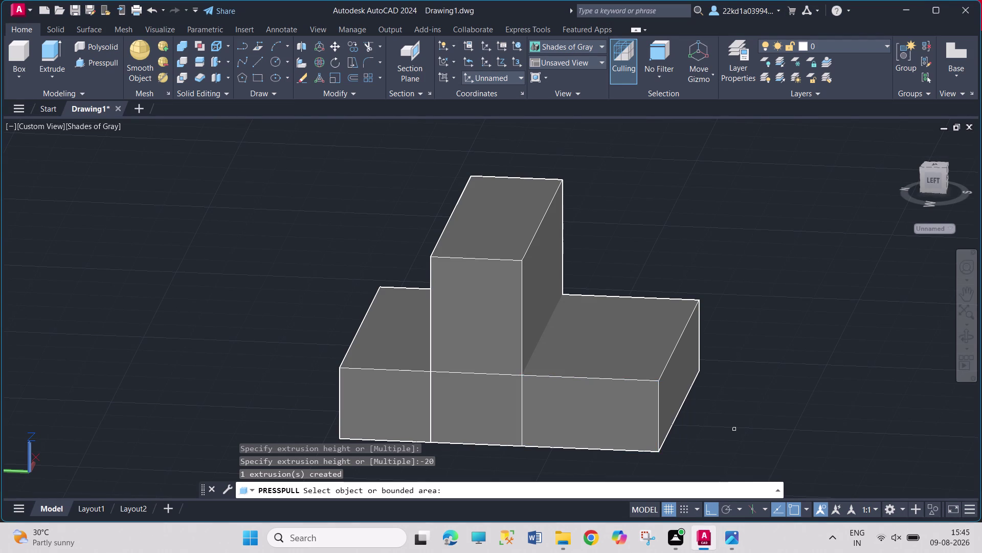
Delete the lower-left solid piece, picked through selection cycling, and reorient the view.
key(Escape)
key(Escape)
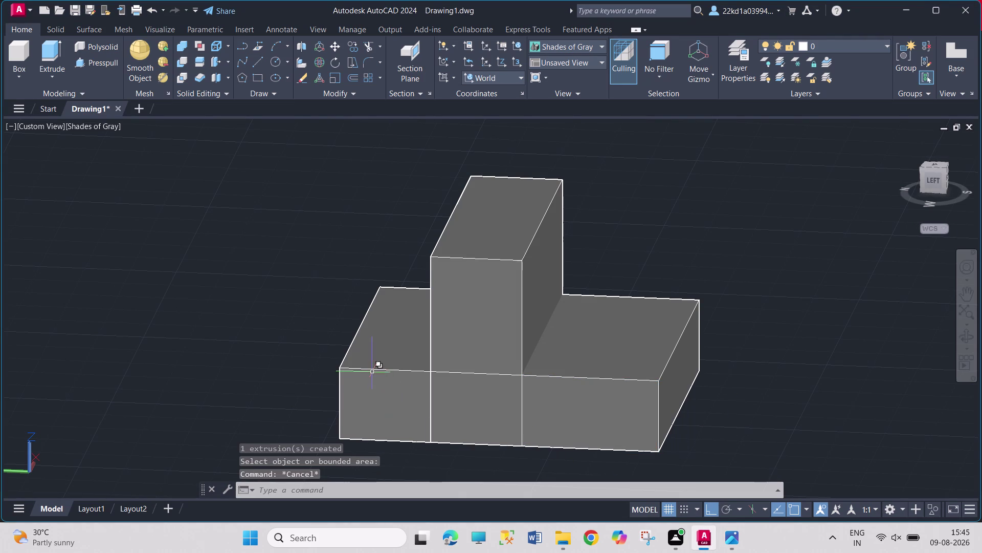
click(383, 353)
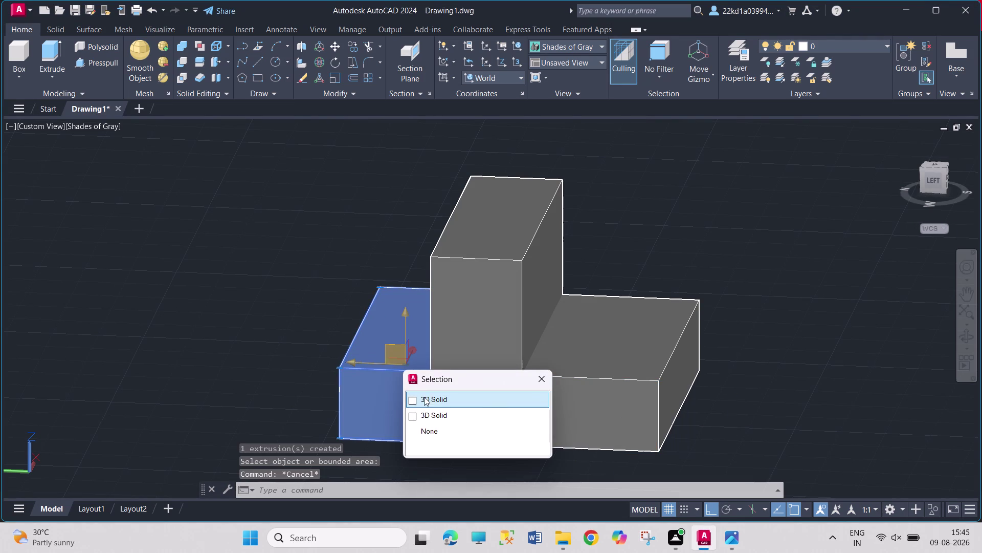
click(429, 402)
key(Delete)
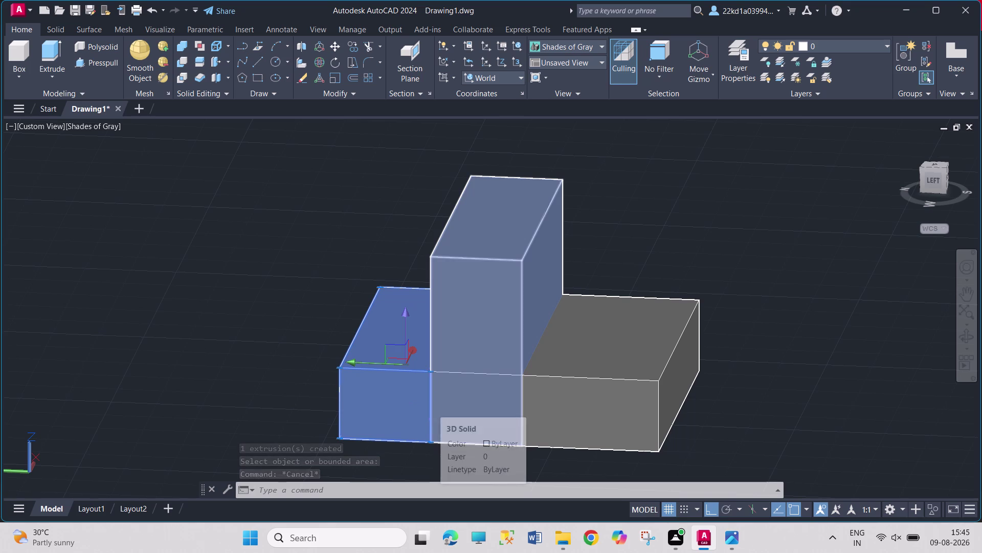
click(388, 367)
key(Delete)
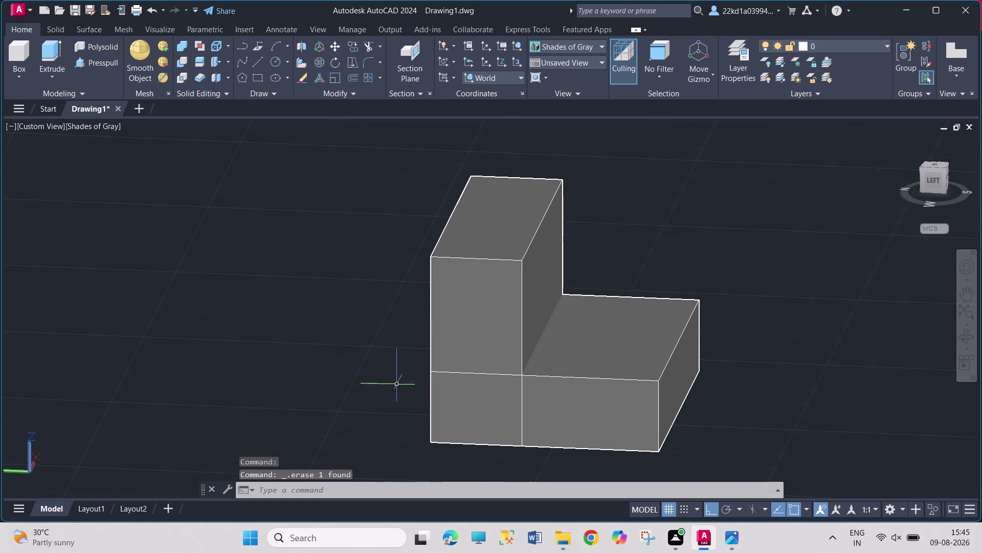
middle_drag(702, 415, 691, 415)
middle_drag(691, 415, 691, 404)
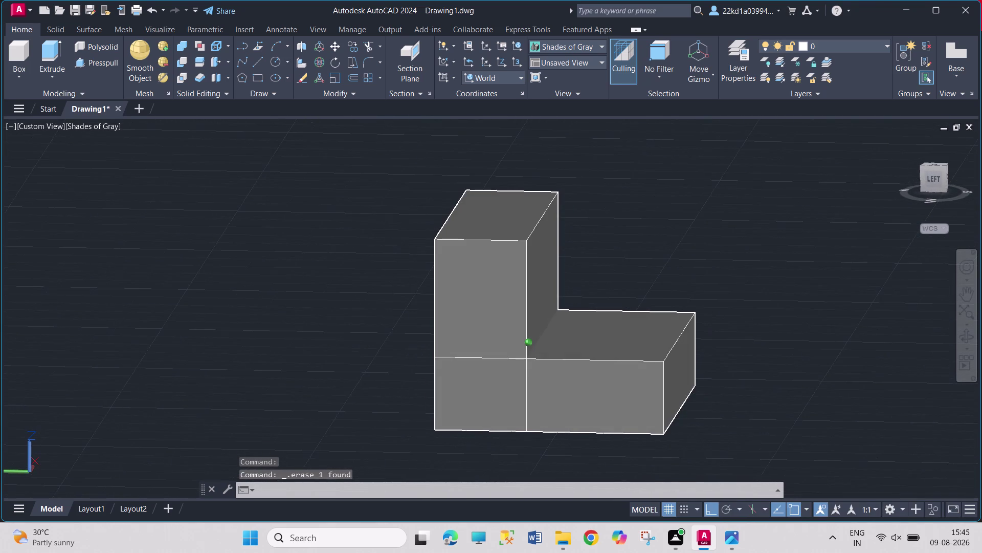
click(732, 552)
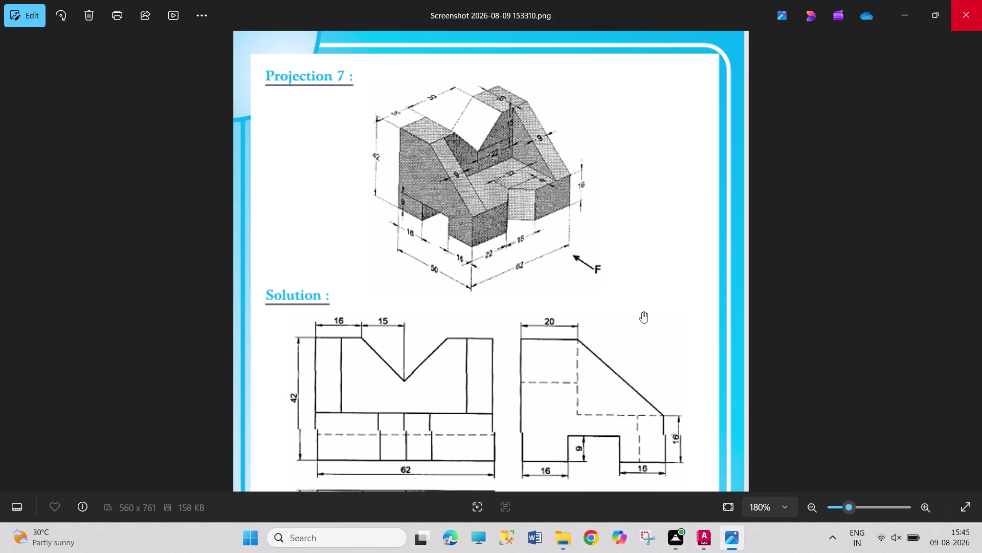
Draw a first diagonal line near the tall block's inner corner with Ortho off.
click(707, 542)
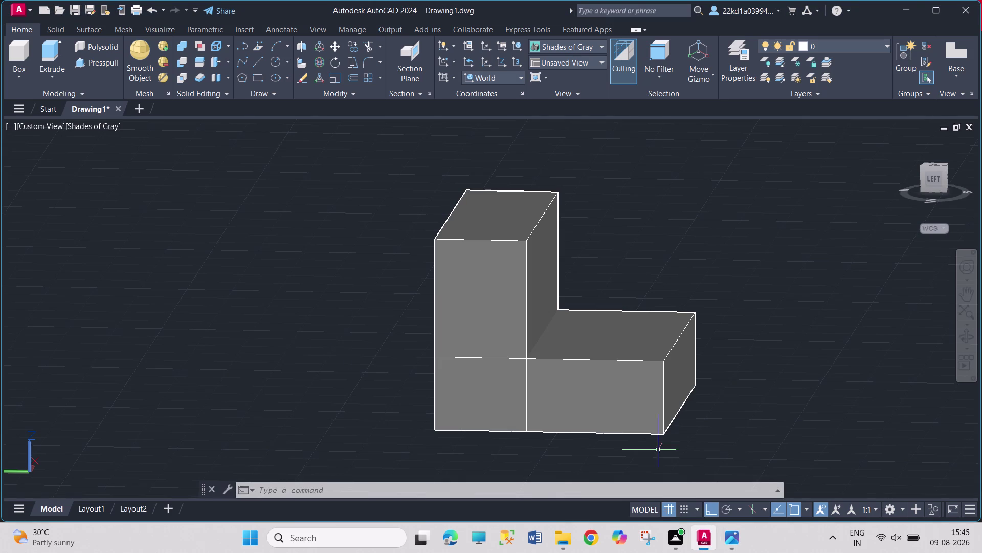
click(254, 61)
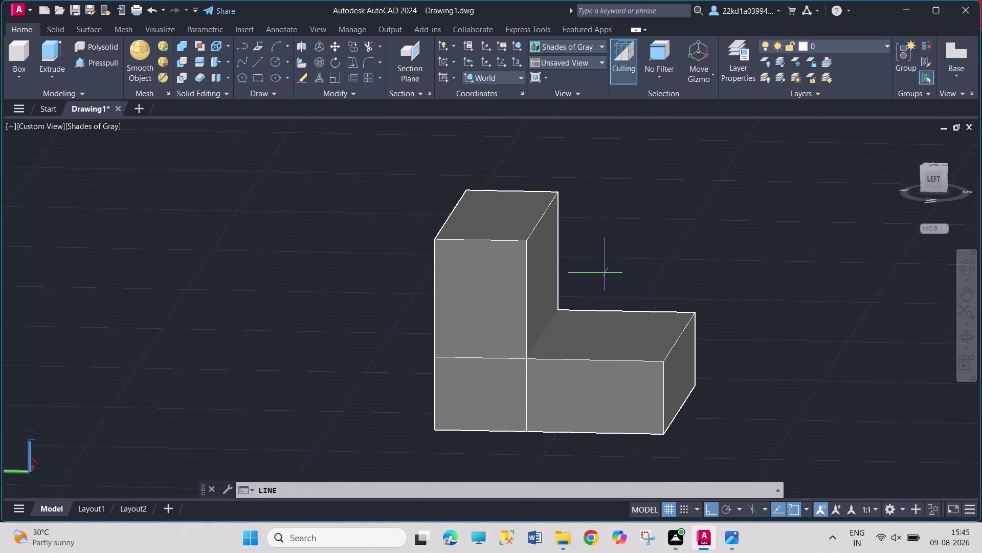
click(528, 240)
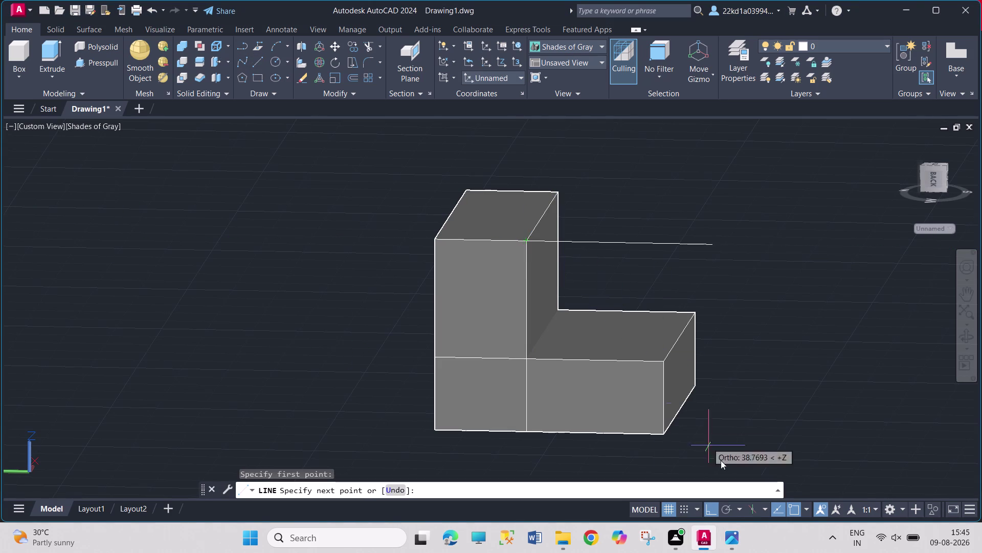
click(710, 509)
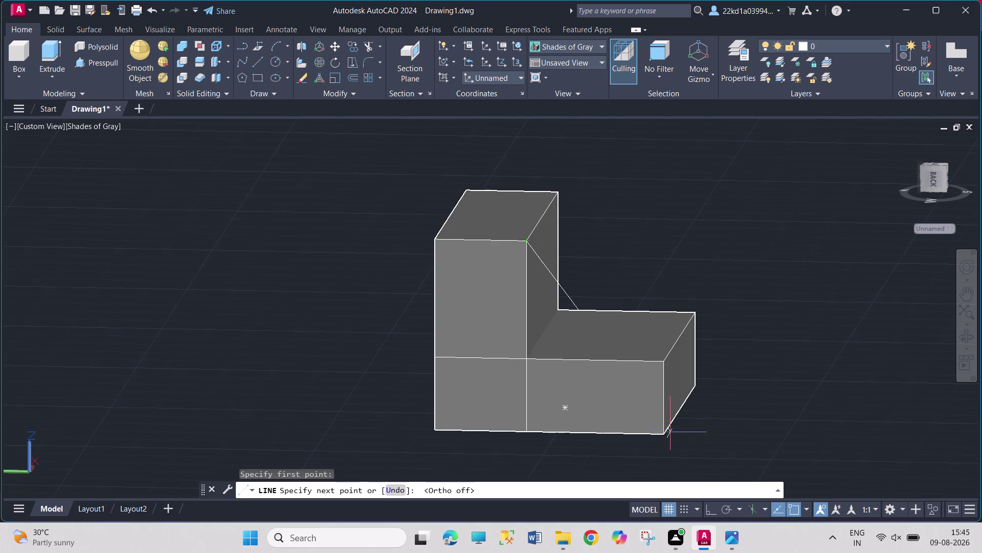
drag(709, 509, 706, 502)
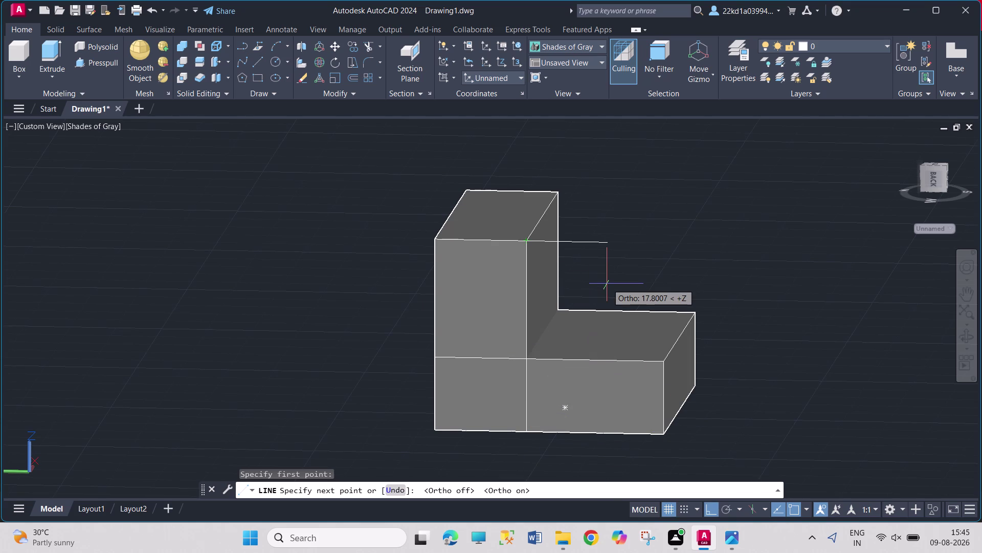
middle_drag(606, 283, 579, 289)
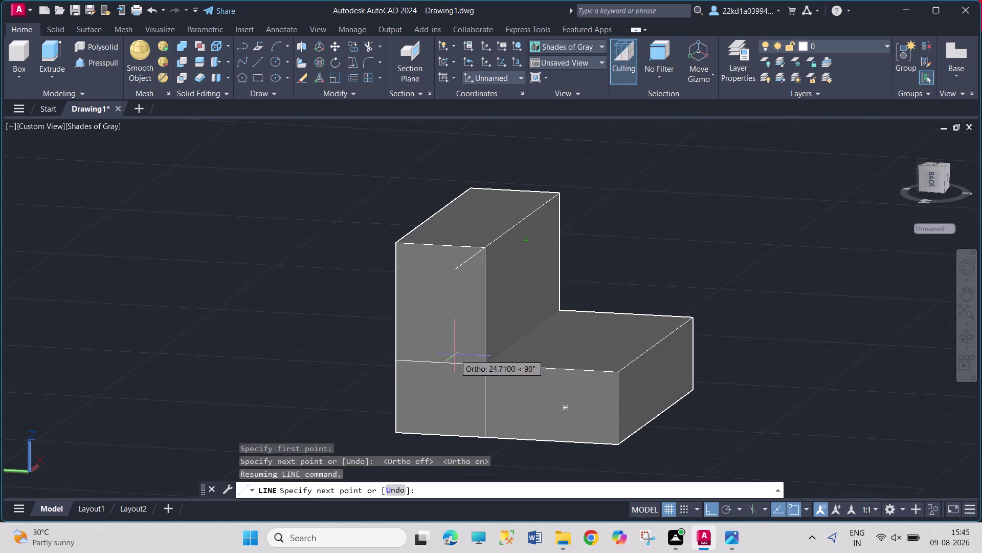
click(488, 365)
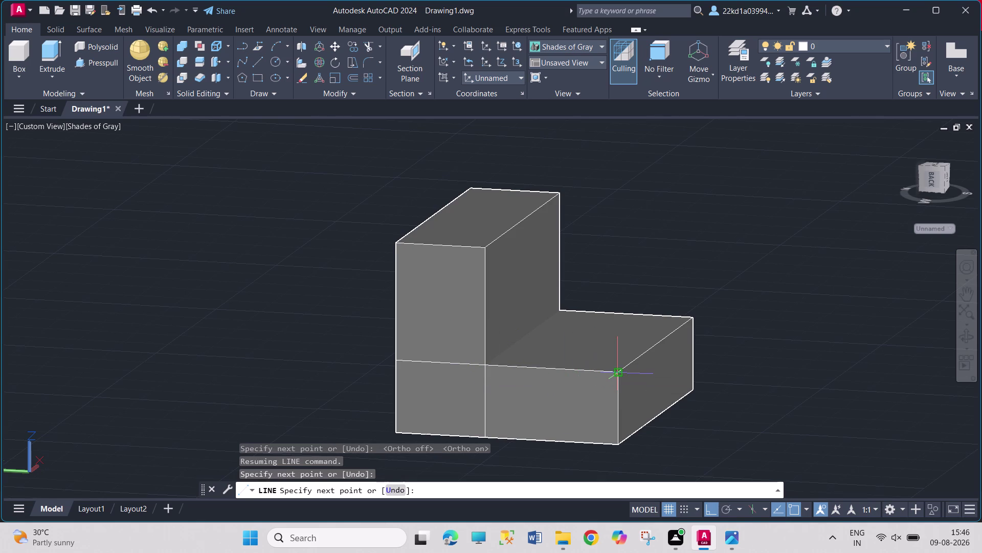
click(622, 373)
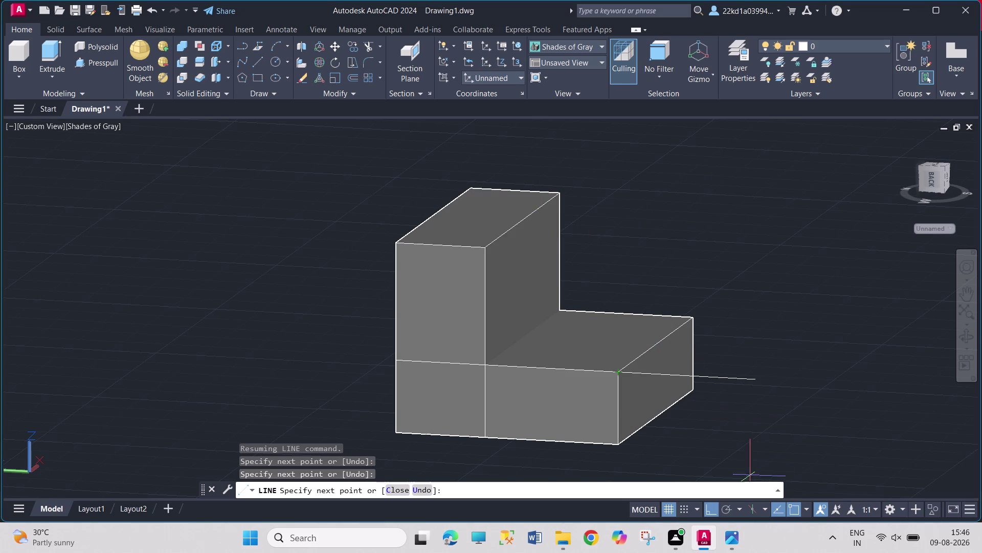
click(712, 506)
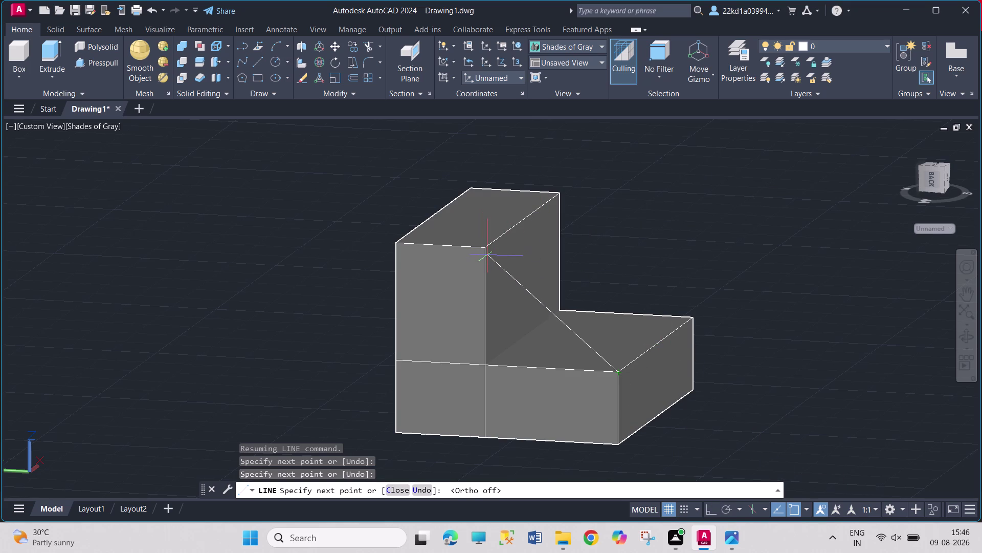
middle_drag(486, 253, 489, 253)
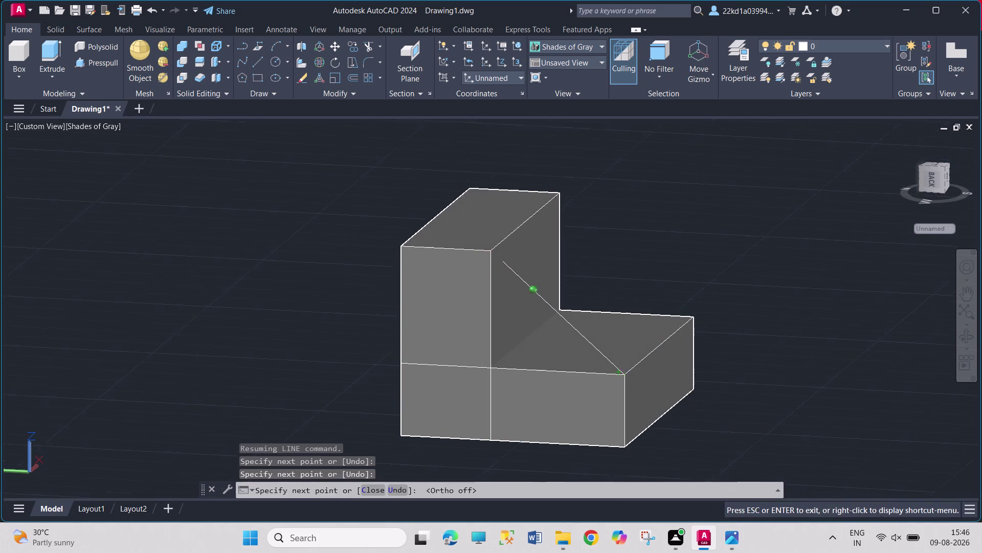
middle_drag(488, 254, 500, 256)
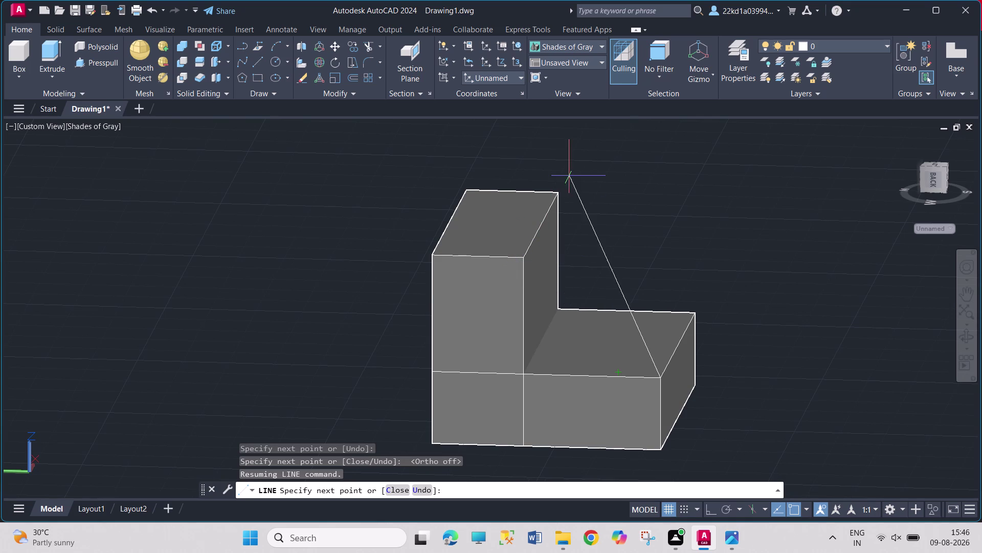
drag(528, 237, 528, 249)
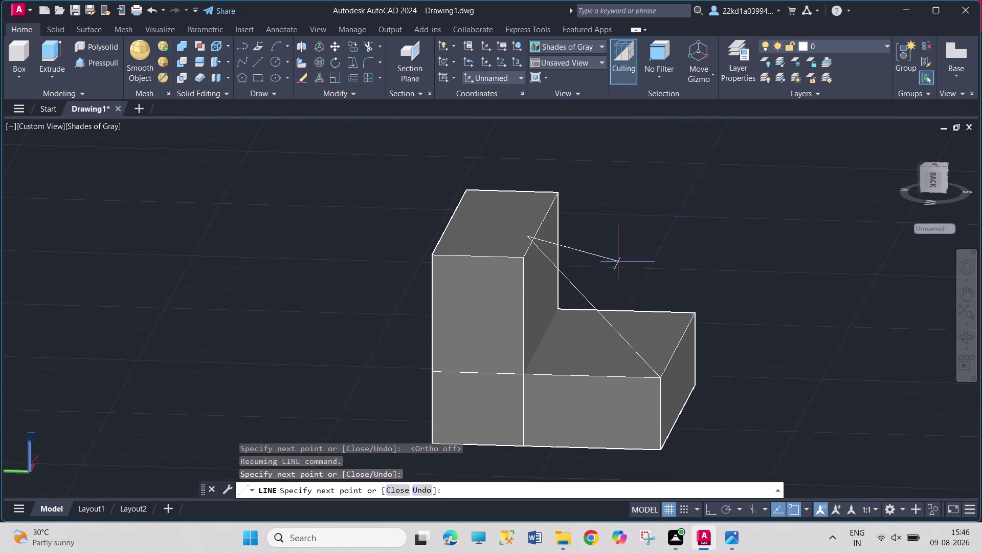
key(Escape)
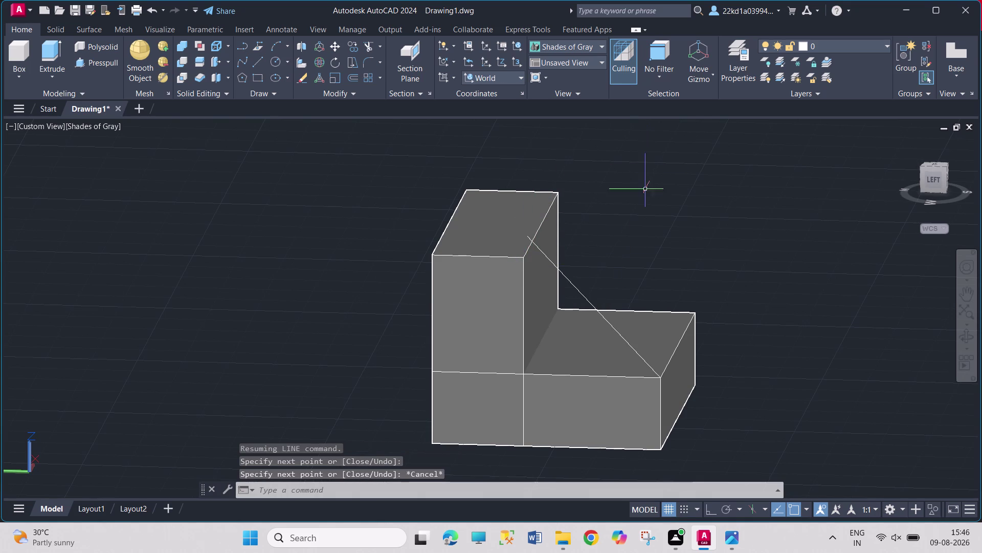
middle_drag(644, 201, 626, 208)
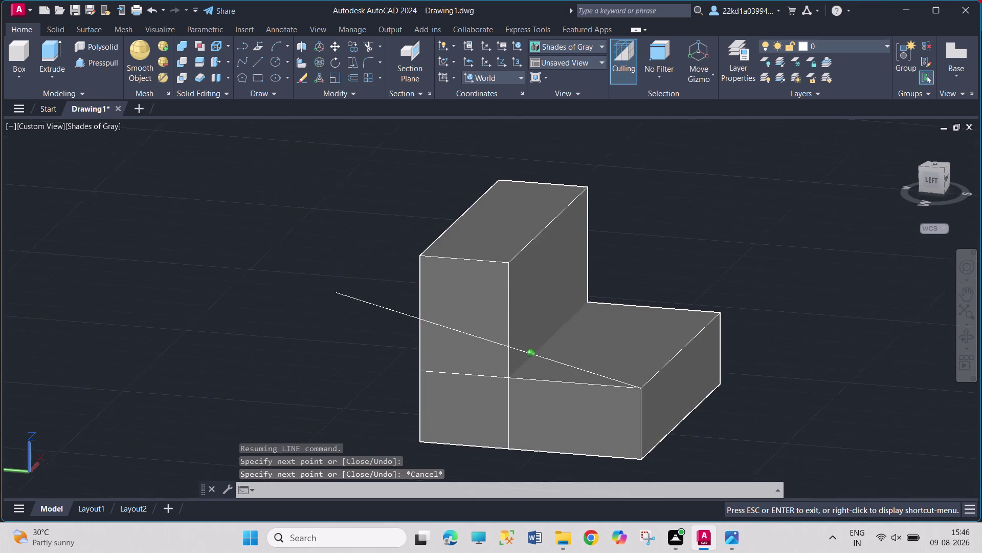
middle_drag(625, 208, 626, 208)
Replace the misplaced line with a diagonal from the upper inner corner to the front corner.
click(414, 319)
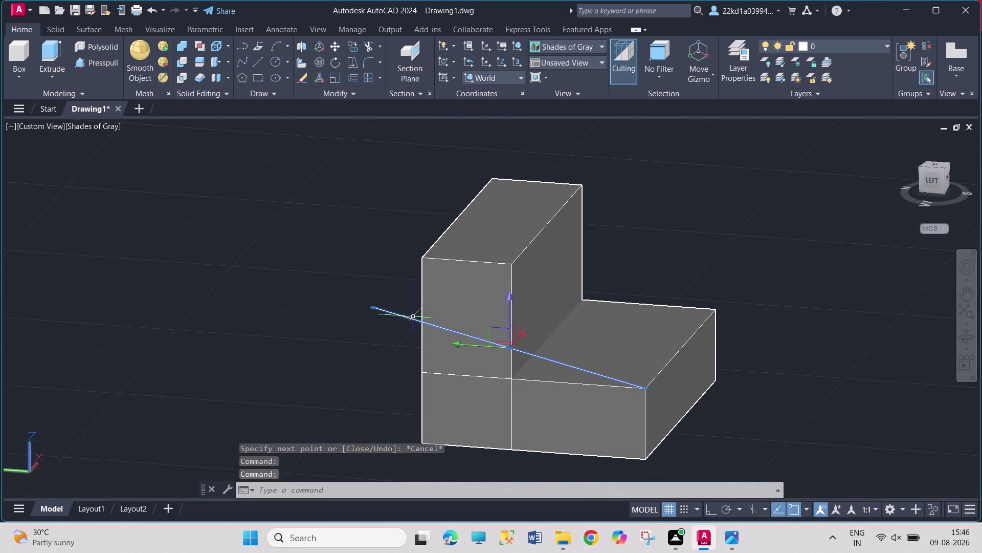
key(Delete)
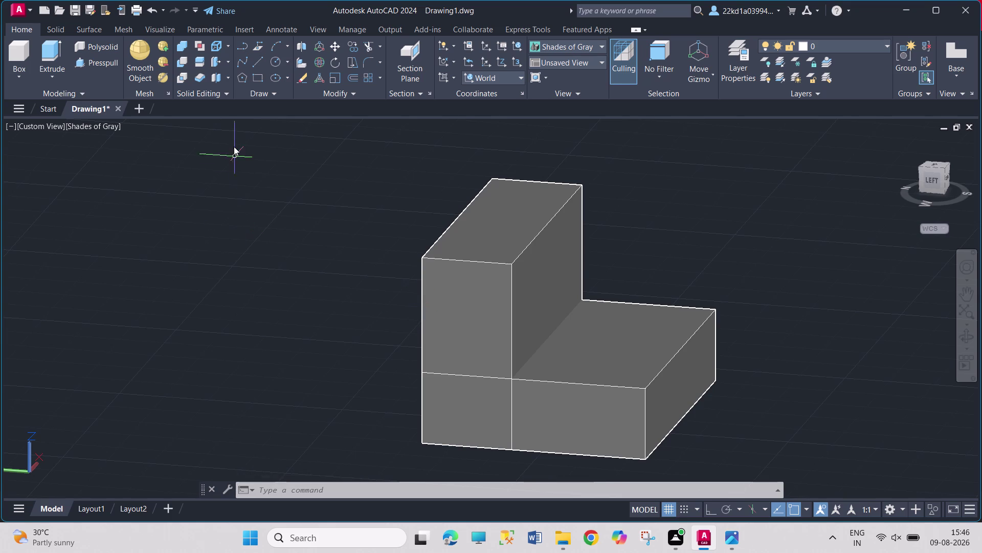
click(262, 64)
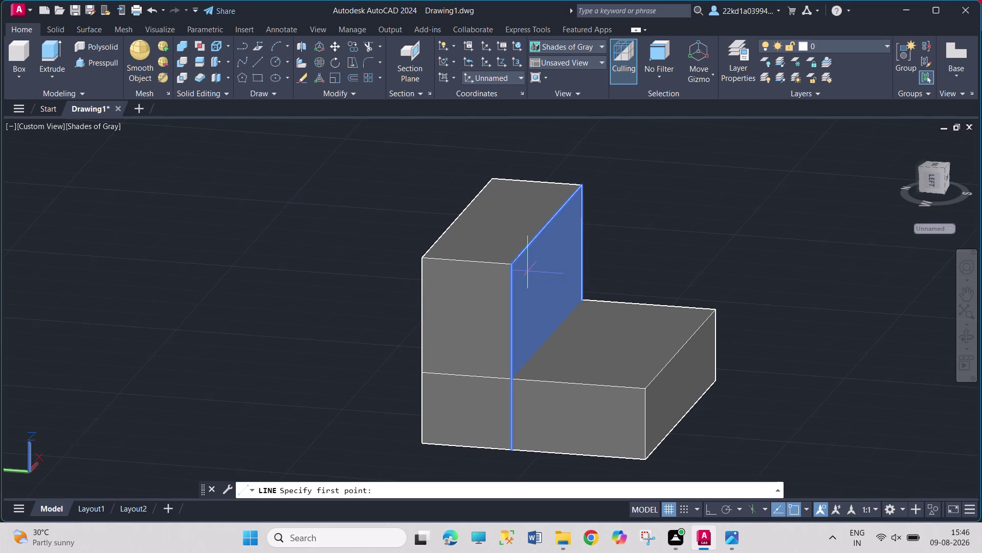
click(511, 266)
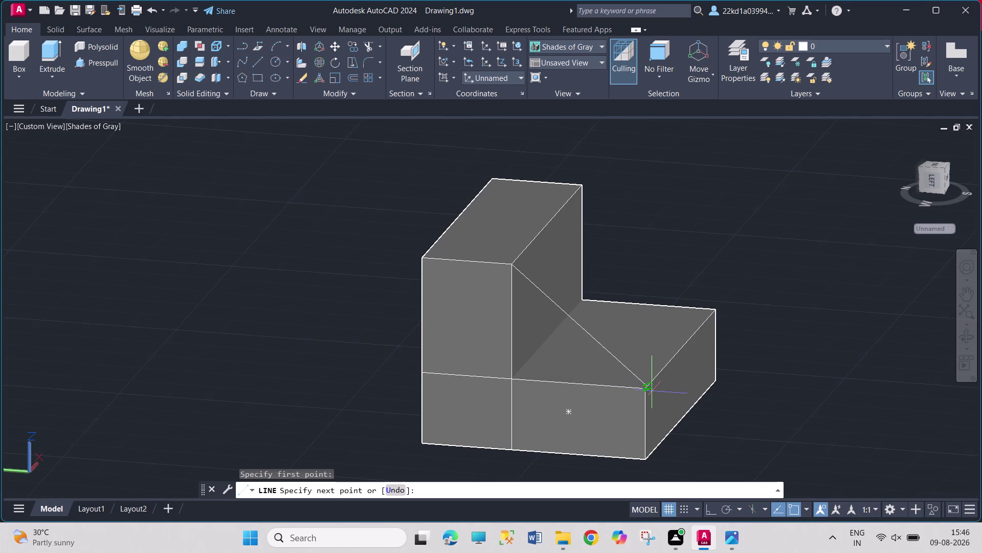
click(646, 390)
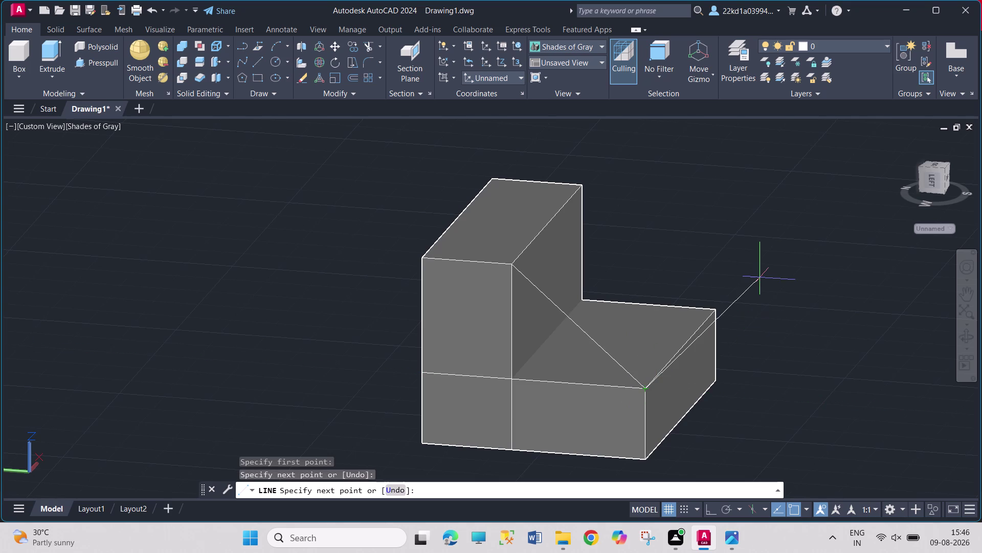
key(Escape)
middle_drag(735, 276, 728, 278)
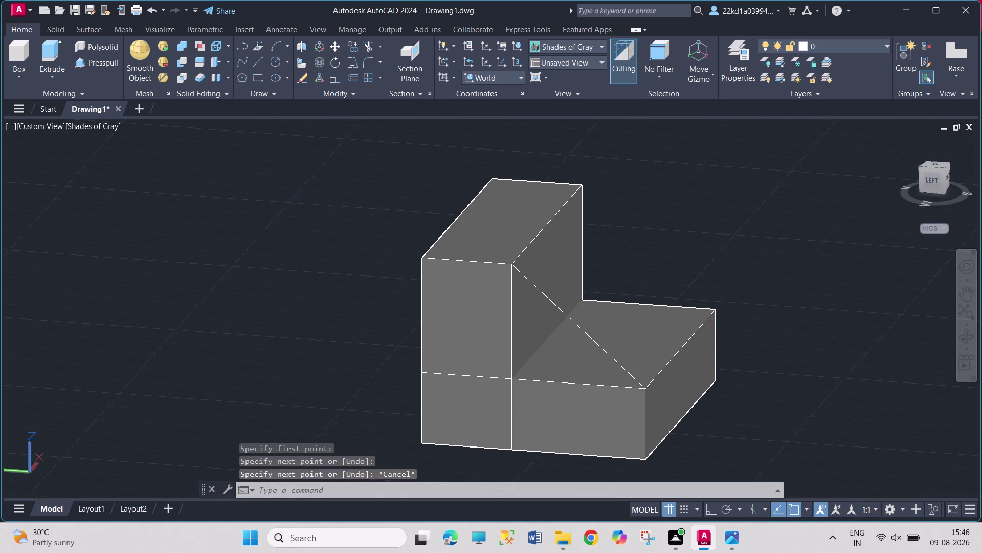
middle_drag(728, 277, 697, 278)
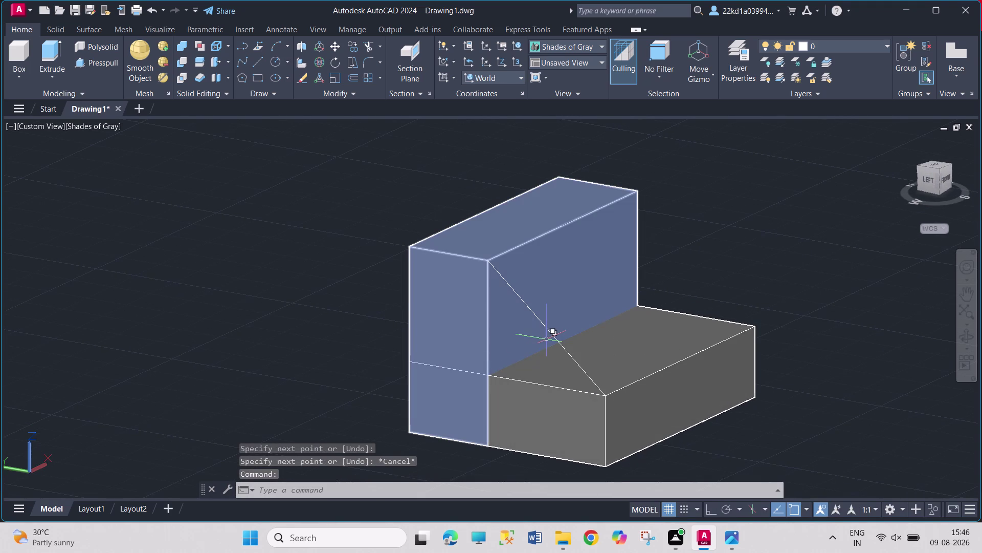
Pick the diagonal and step-edge lines via selection cycling, cancelling an accidental stretch.
click(555, 337)
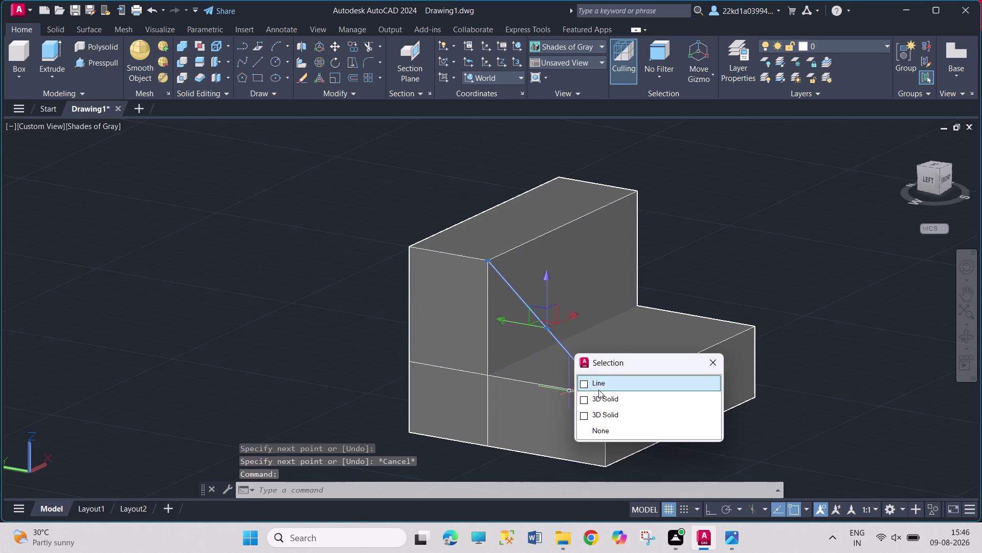
click(600, 385)
click(563, 388)
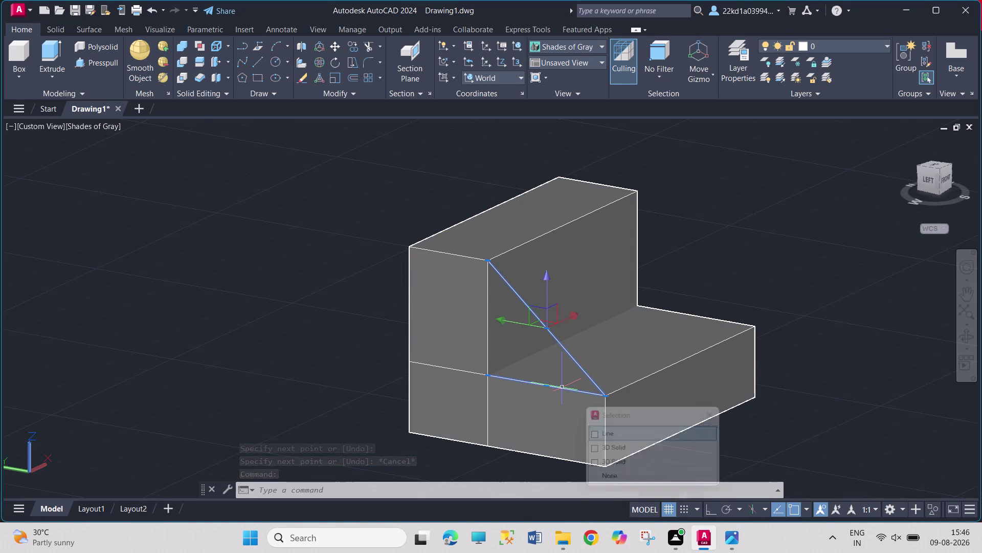
click(608, 428)
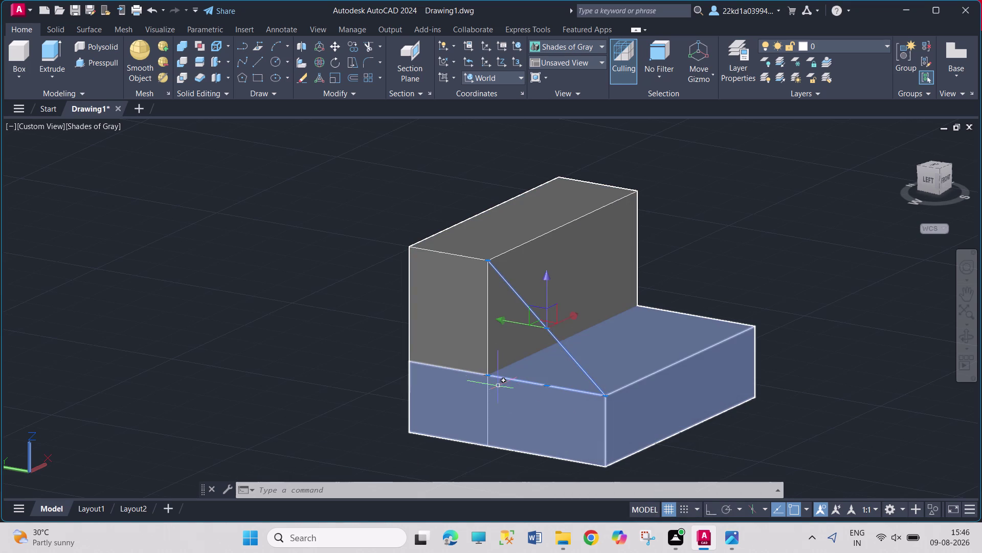
key(Escape)
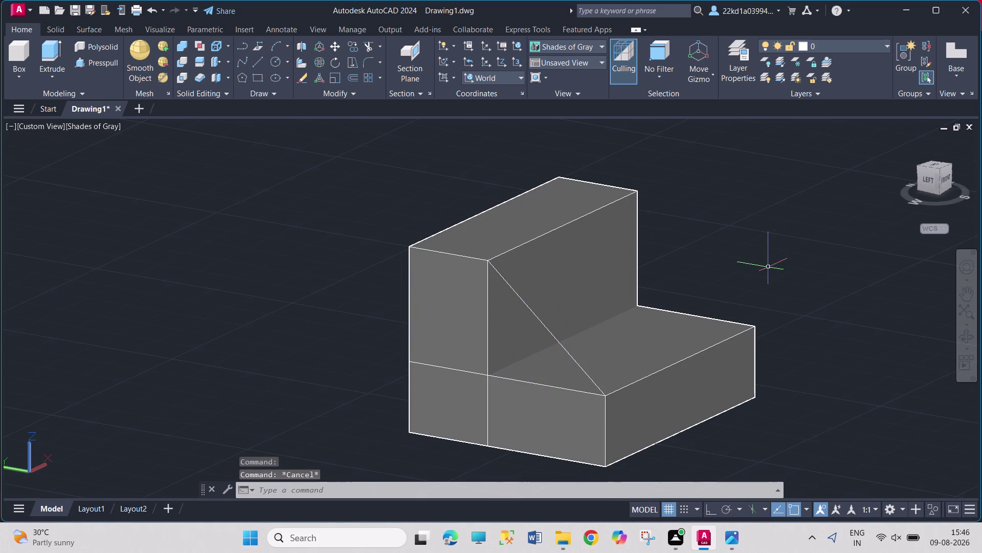
click(567, 353)
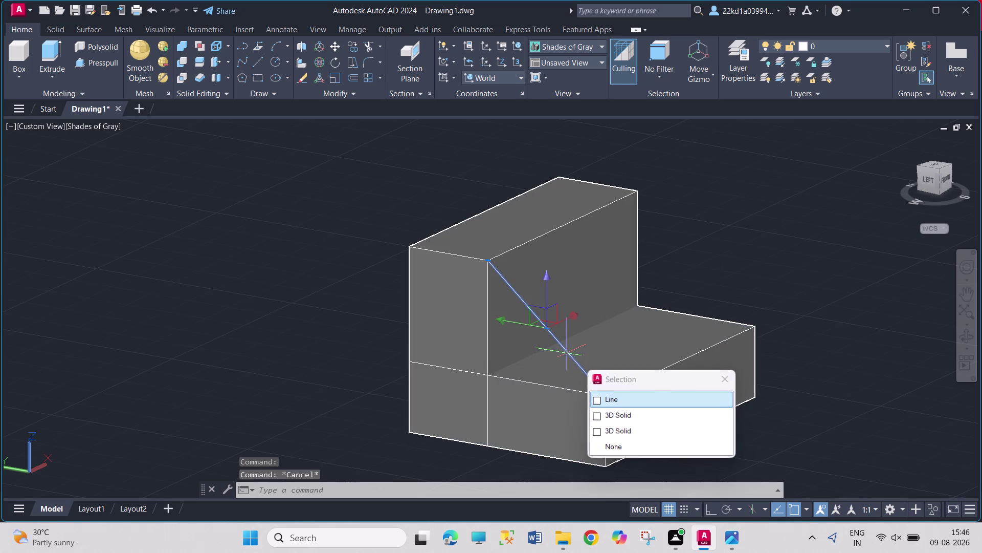
click(607, 396)
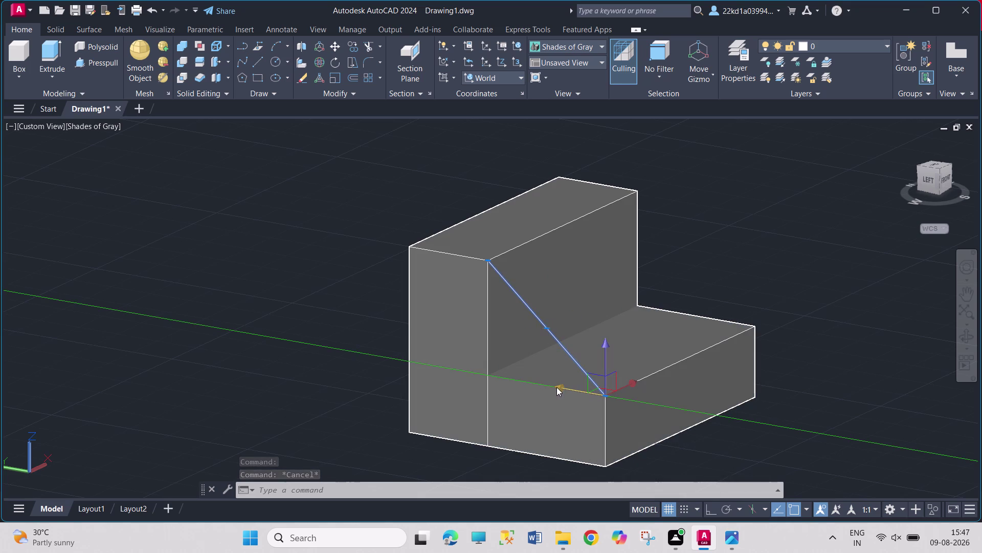
drag(556, 387, 606, 396)
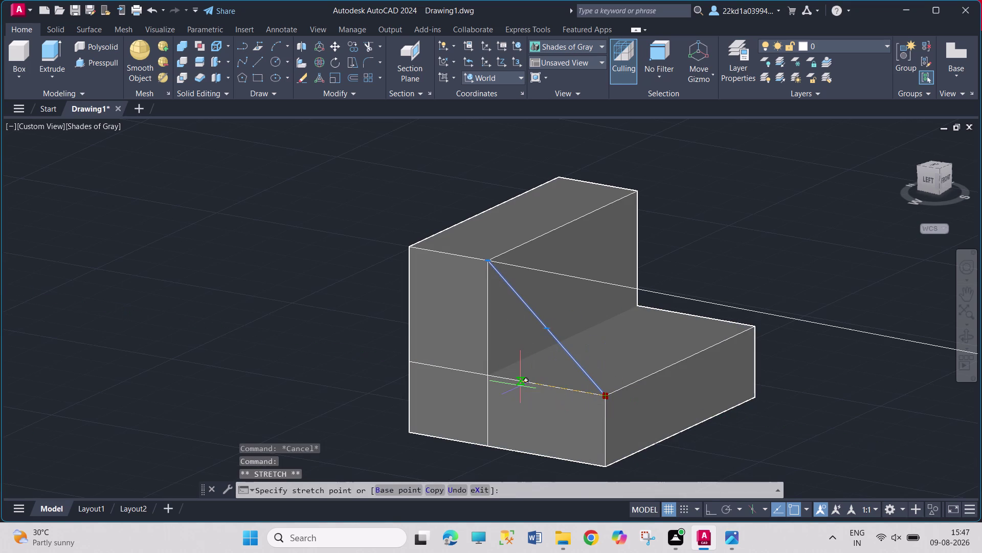
key(Escape)
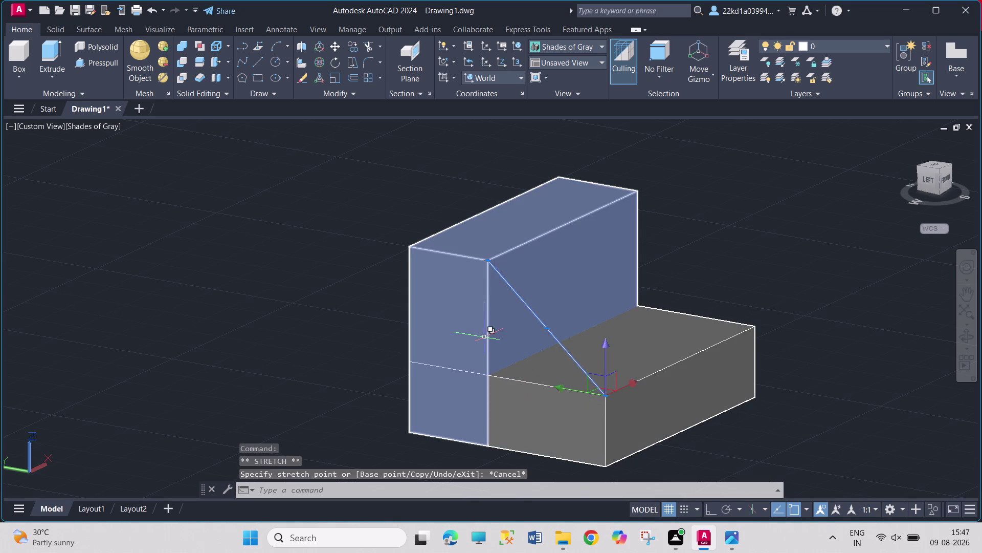
Reselect the lower step-edge line and run JOIN on the chosen lines.
click(484, 337)
key(Escape)
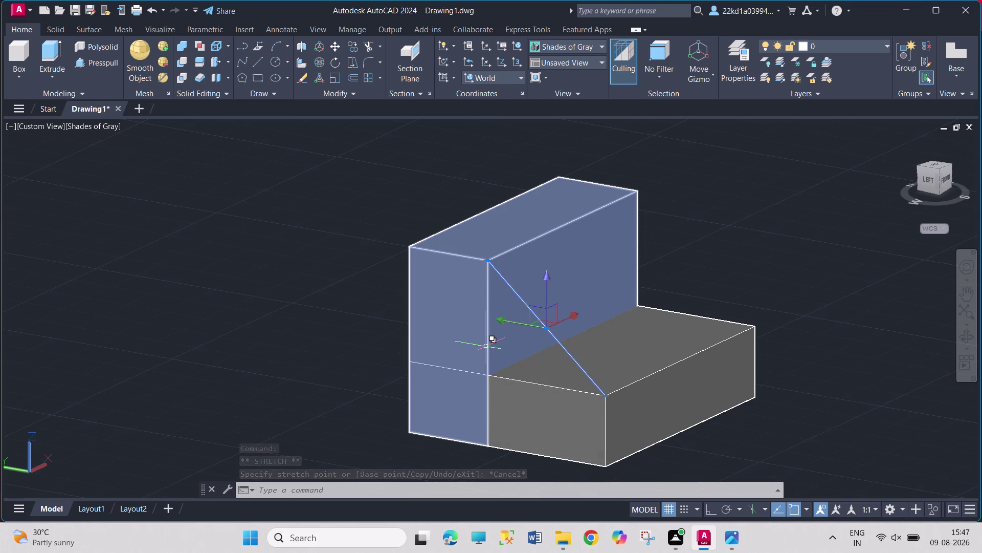
click(486, 347)
click(550, 410)
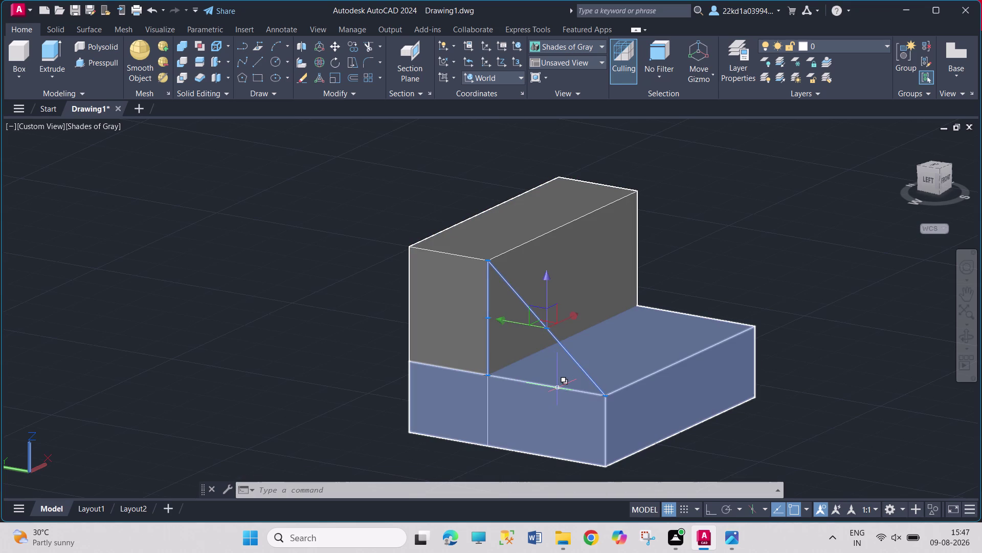
click(558, 388)
click(602, 446)
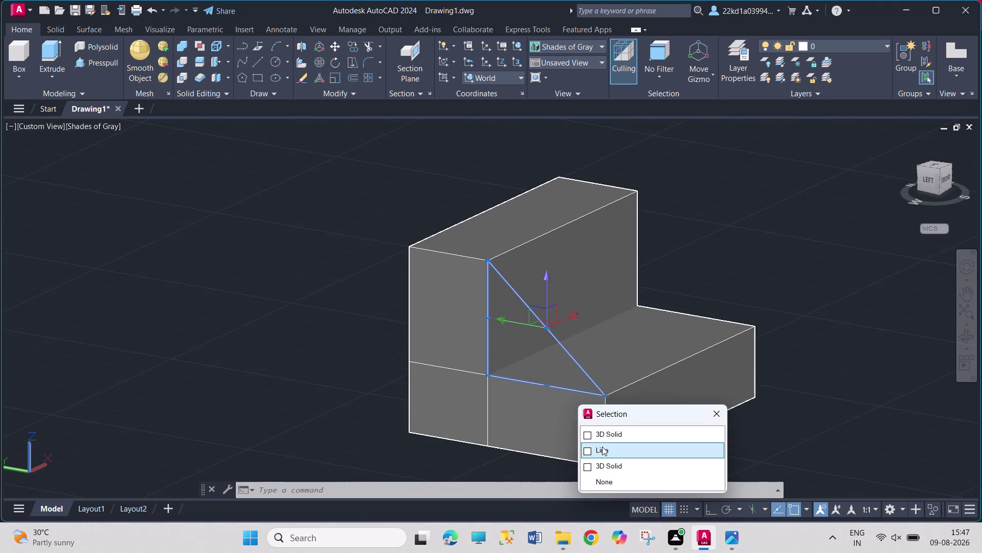
text(J)
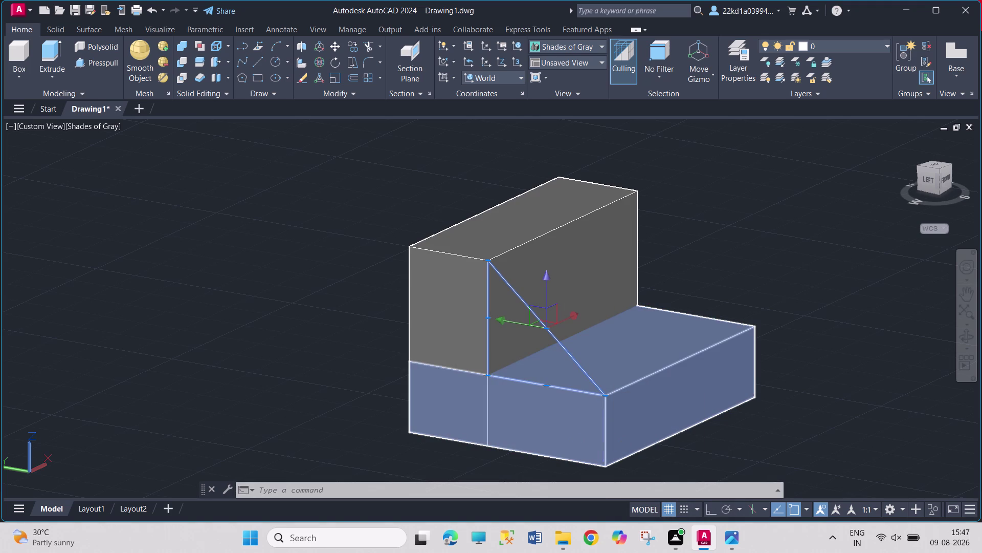
text(OIN)
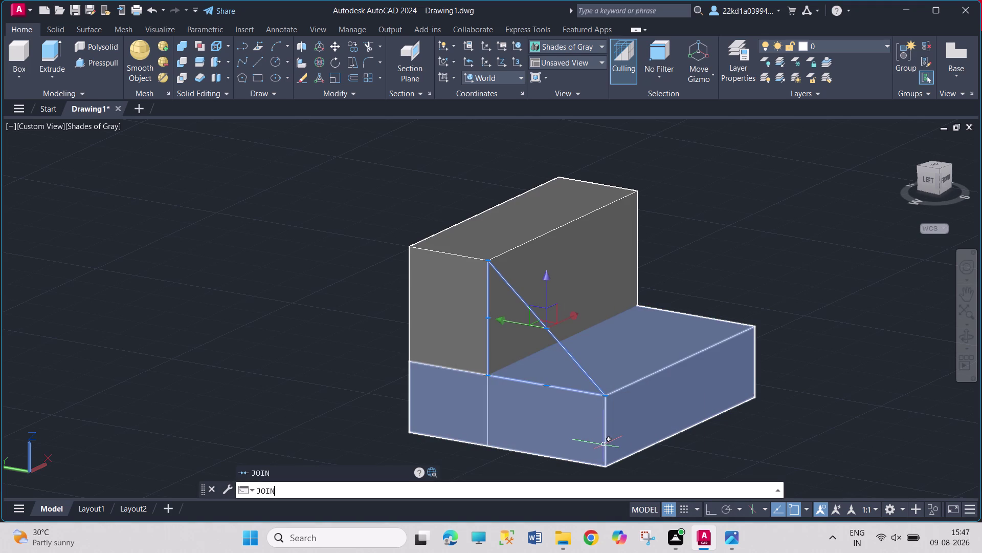
click(330, 469)
Start Presspull and pick the triangular area under the diagonal line.
click(103, 59)
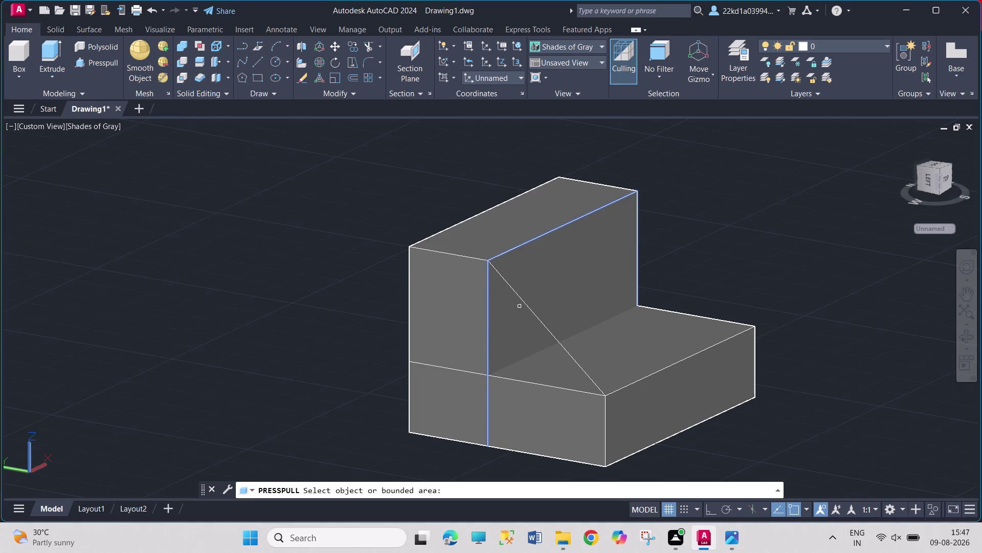
click(536, 314)
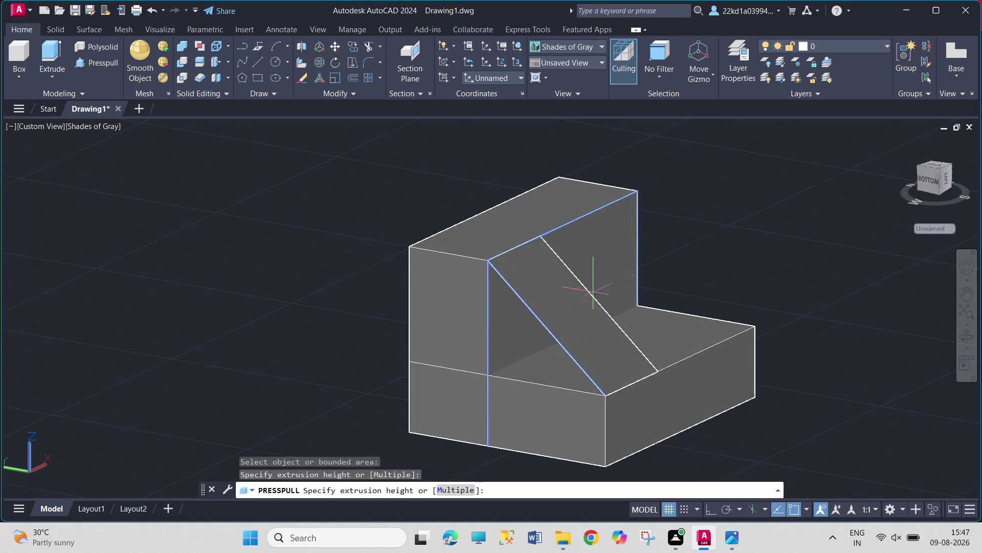